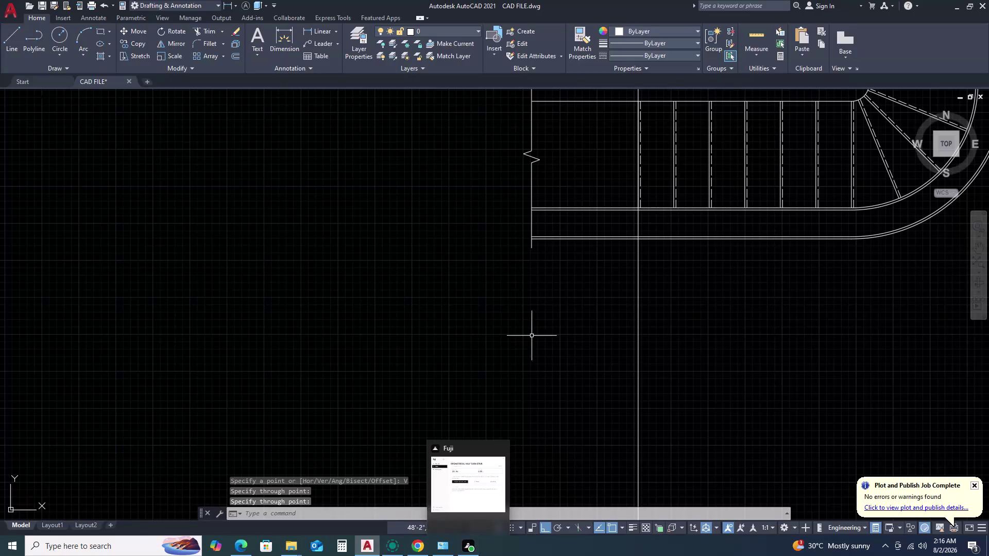
Place a vertical XLINE through the end of the middle winder tread.
scroll(down, 3)
scroll(up, 3)
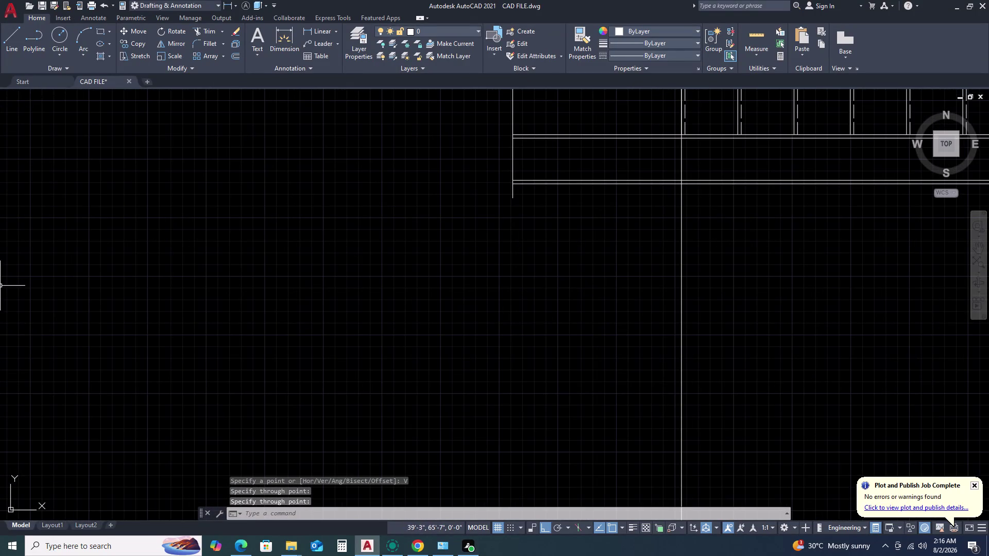
scroll(down, 3)
middle_click(722, 362)
middle_drag(708, 365, 701, 365)
middle_drag(544, 348, 519, 343)
middle_drag(637, 355, 539, 338)
scroll(up, 3)
scroll(down, 3)
text(X)
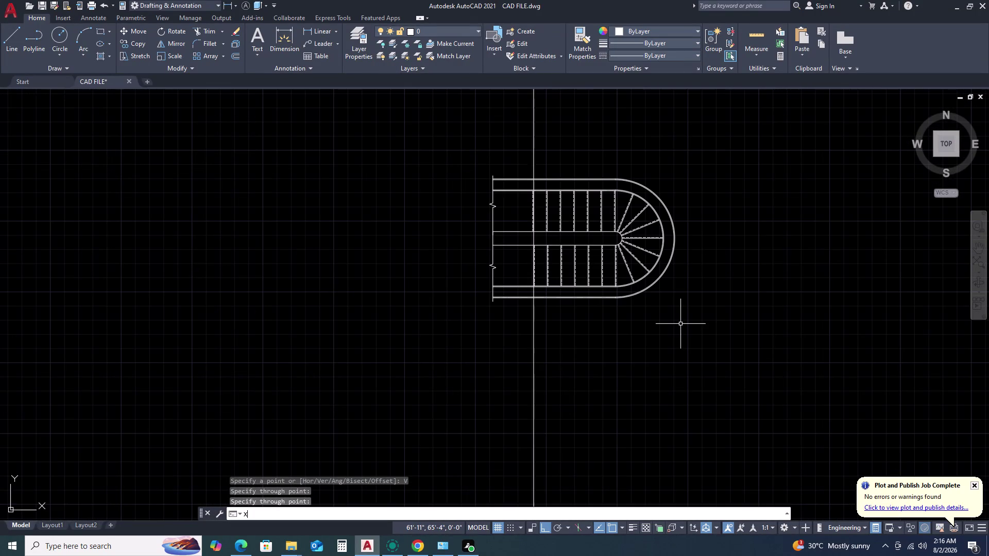
text(L)
key(space)
text(V)
key(space)
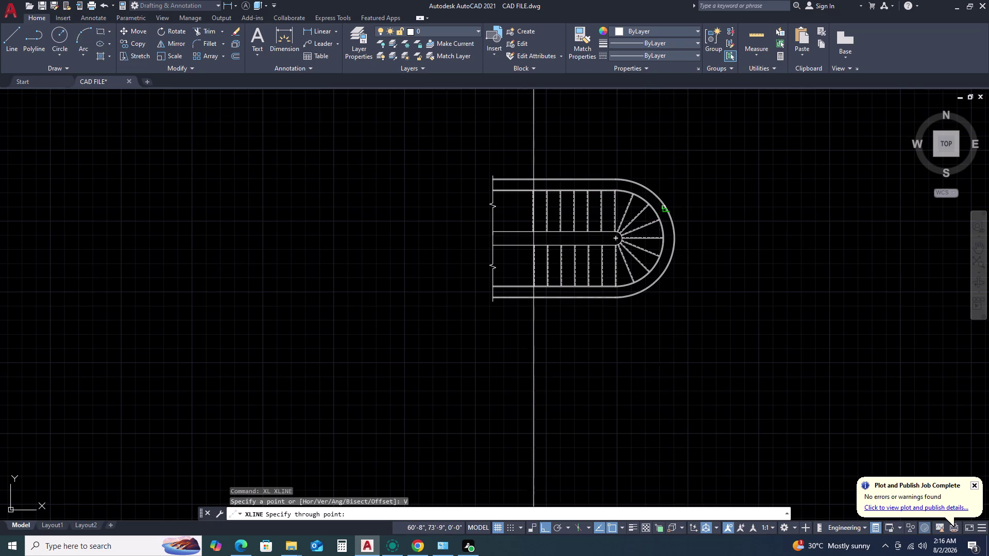
scroll(up, 3)
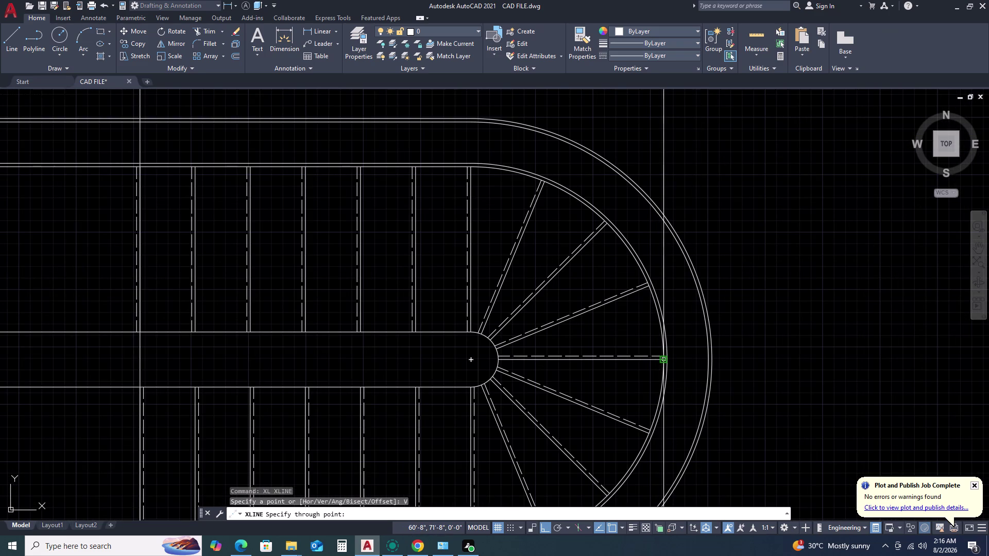
click(662, 361)
Survey the lower flight, end the construction line command, and leave space below the plan.
scroll(down, 3)
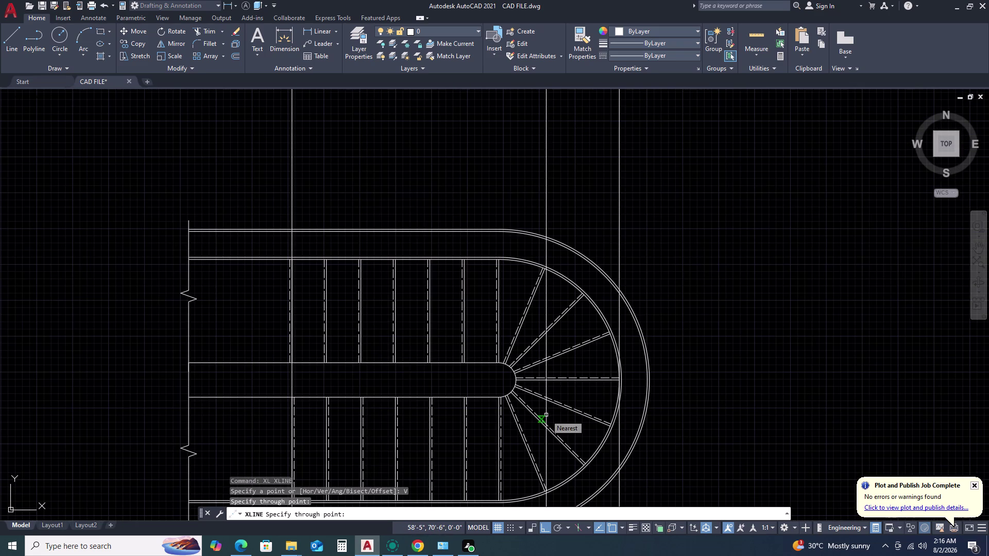
scroll(down, 3)
middle_click(398, 502)
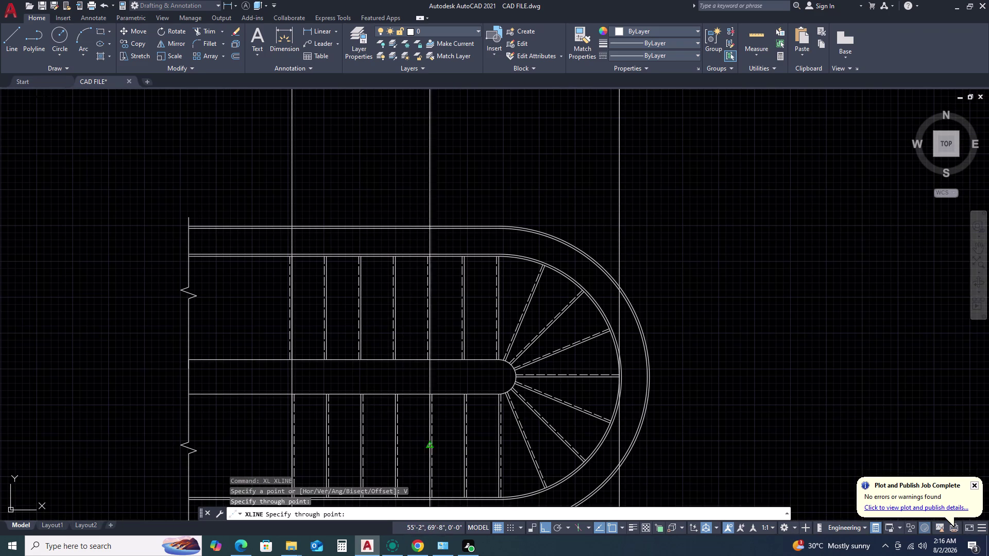
middle_click(456, 411)
scroll(down, 3)
middle_drag(362, 468, 417, 400)
scroll(up, 3)
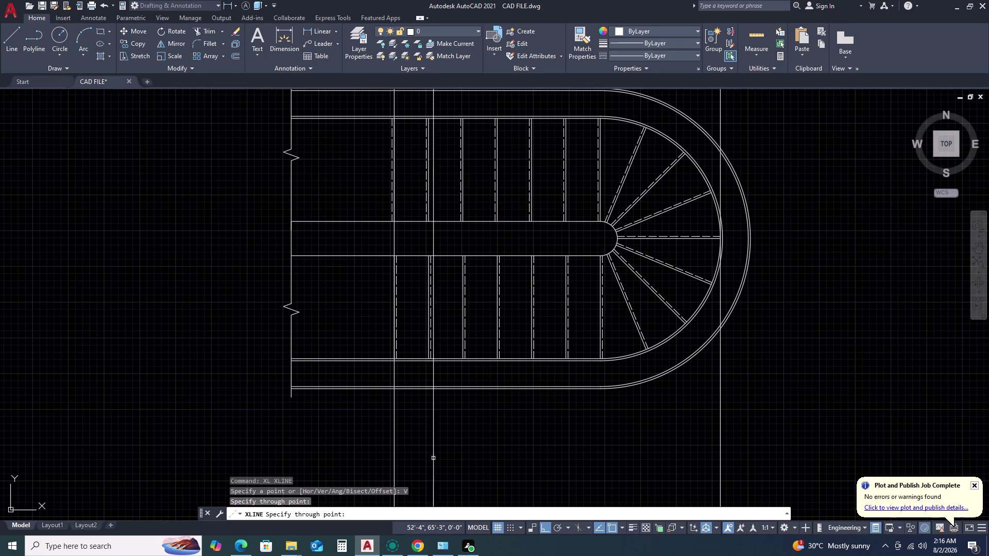
middle_drag(443, 449, 477, 408)
scroll(up, 3)
middle_click(478, 407)
key(Escape)
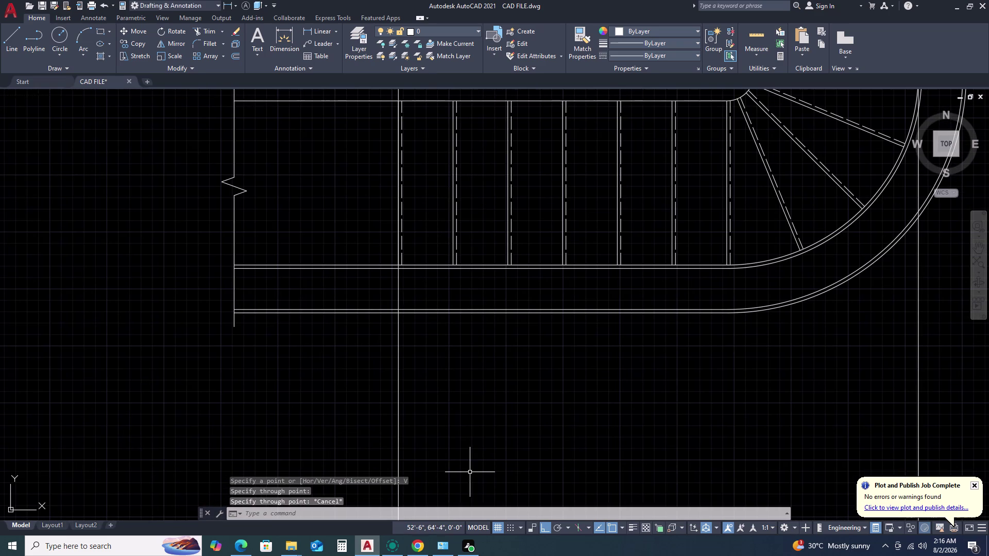
scroll(down, 3)
middle_drag(578, 373, 567, 309)
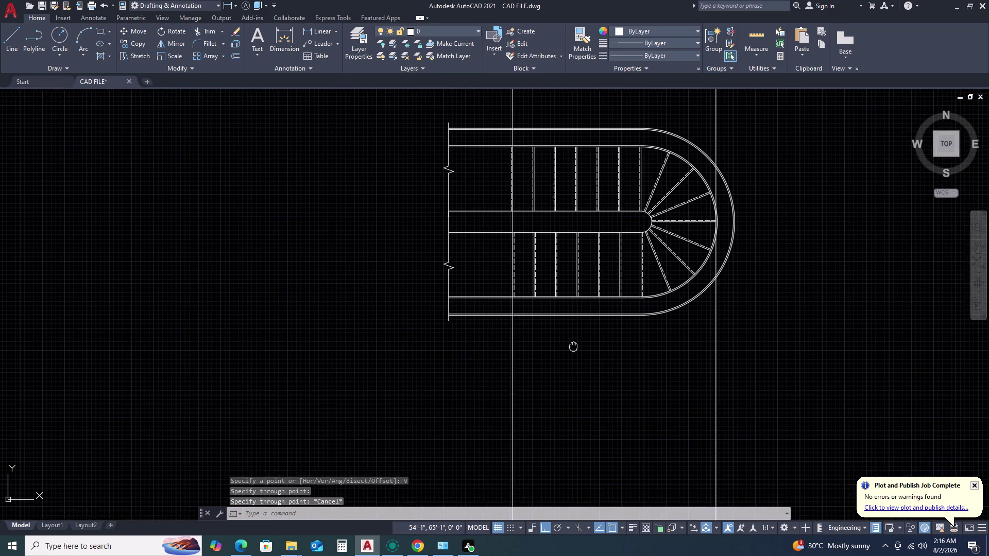
scroll(down, 3)
middle_drag(576, 389, 569, 338)
Place a horizontal XLINE below the staircase plan, crossing both vertical lines.
text(X)
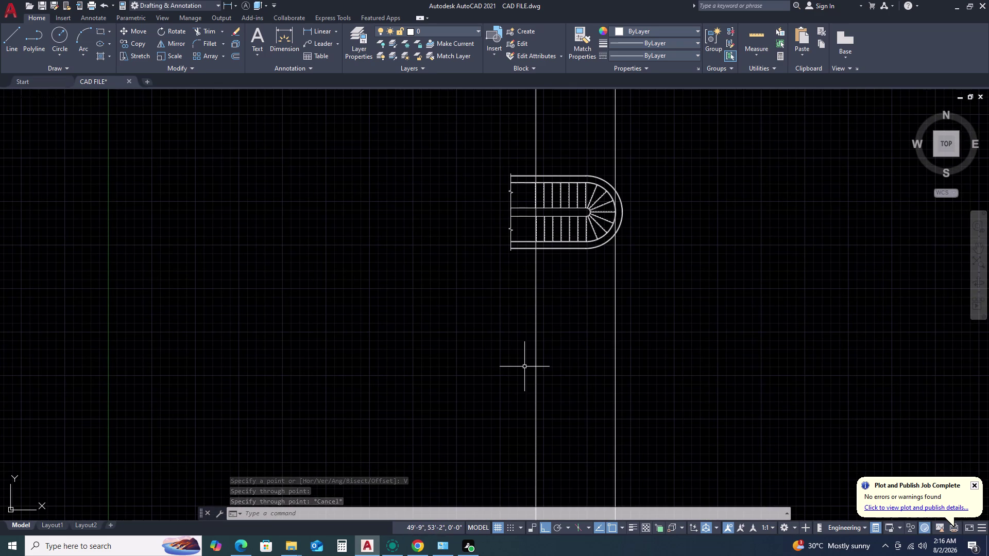
text(L H)
key(space)
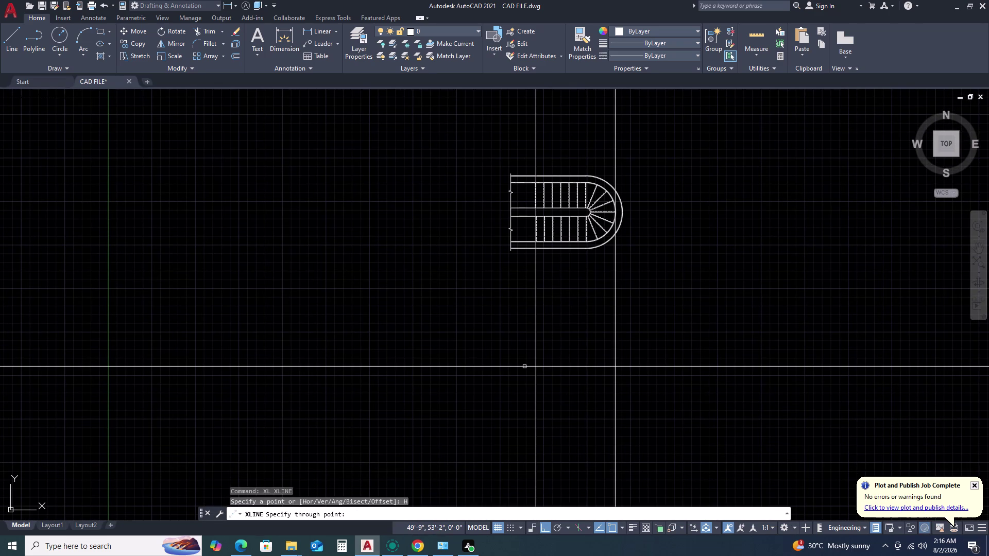
scroll(down, 3)
middle_drag(580, 434, 565, 314)
middle_click(563, 314)
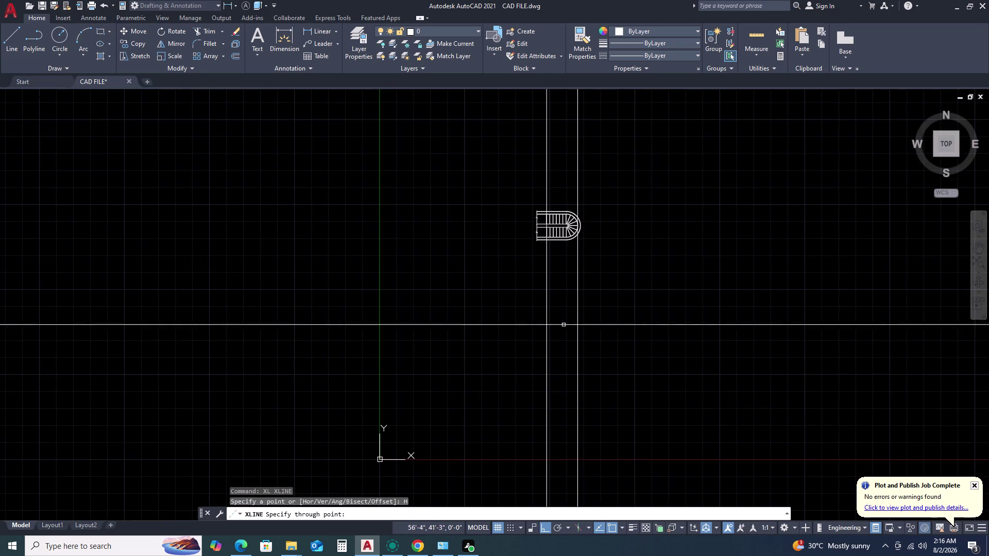
click(568, 341)
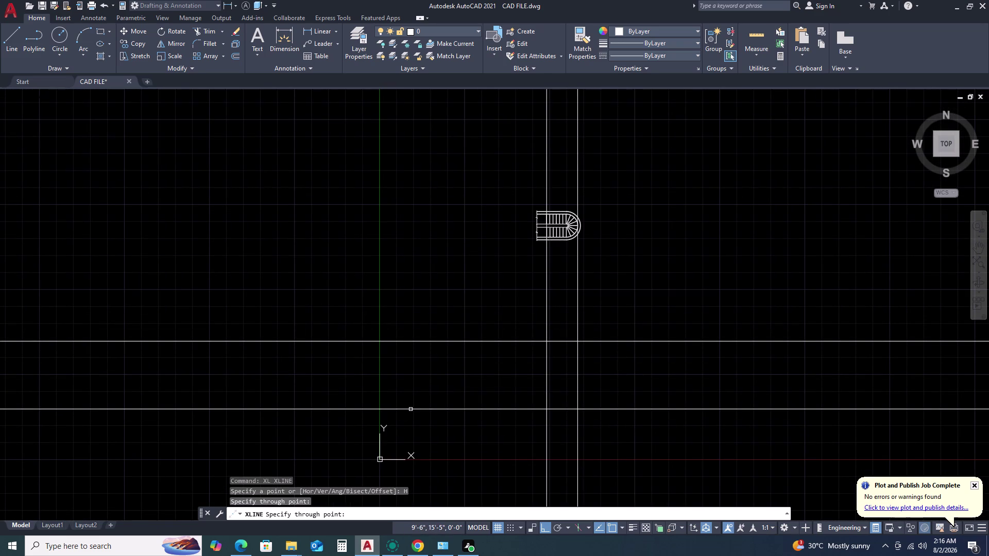
key(Escape)
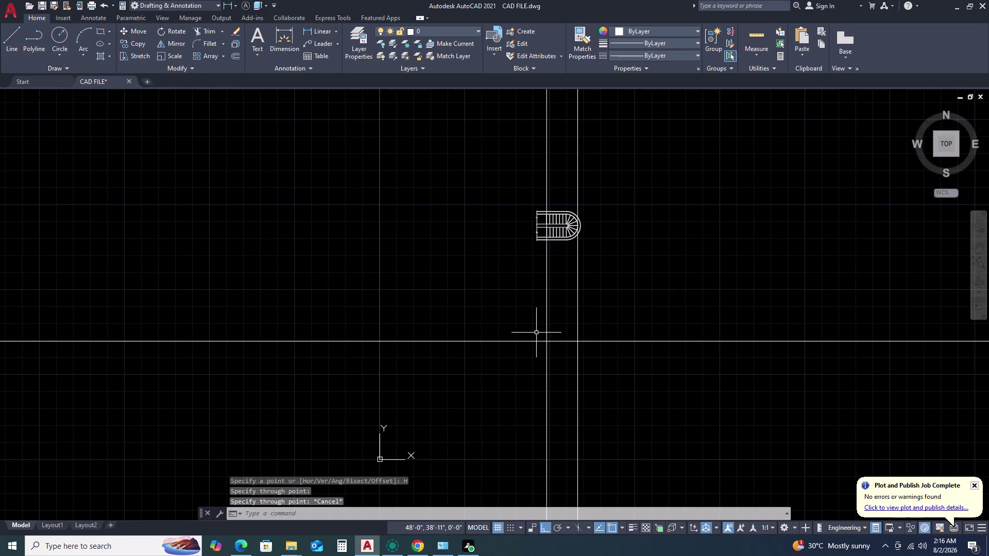
scroll(up, 3)
Start and cancel two trial lines below the staircase plan.
text(L)
key(space)
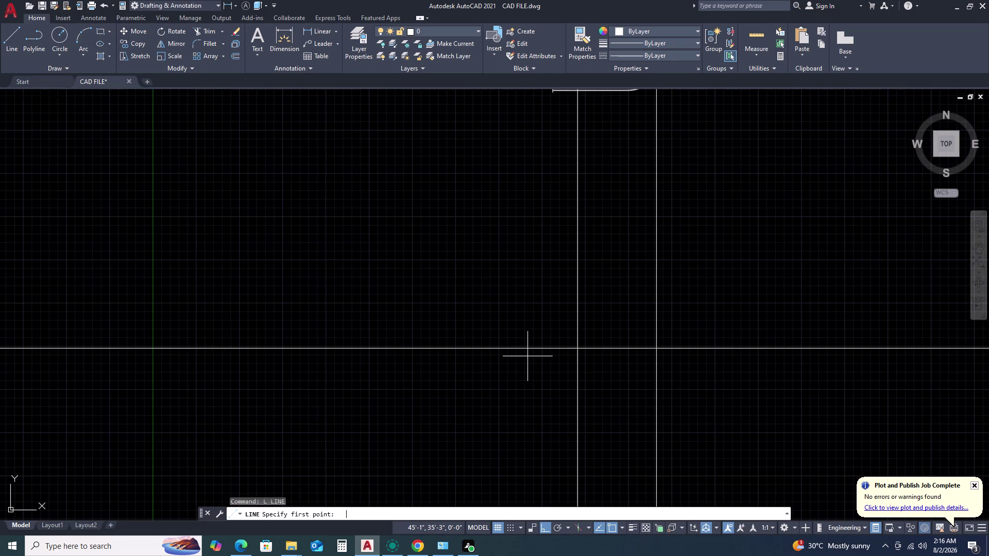
drag(416, 309, 414, 303)
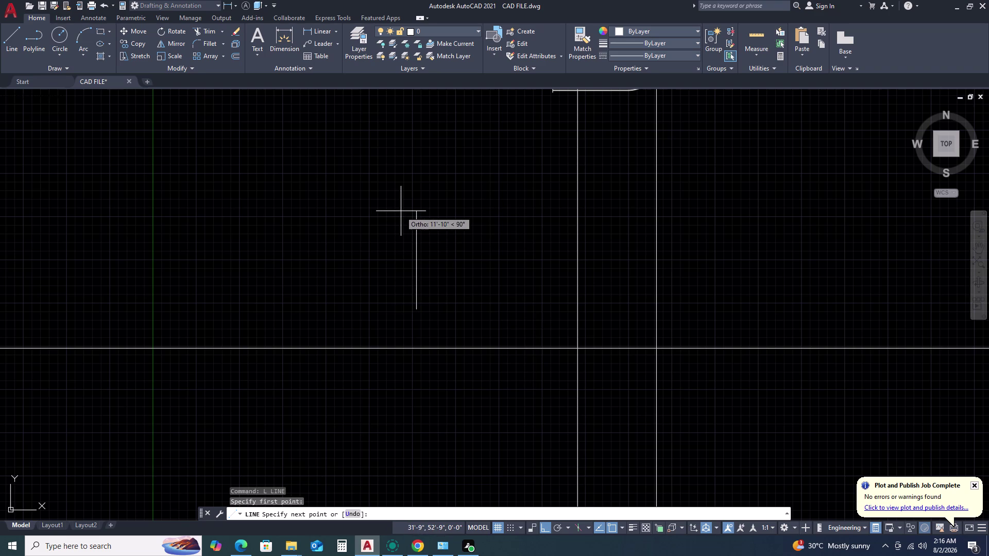
key(Home)
key(Return)
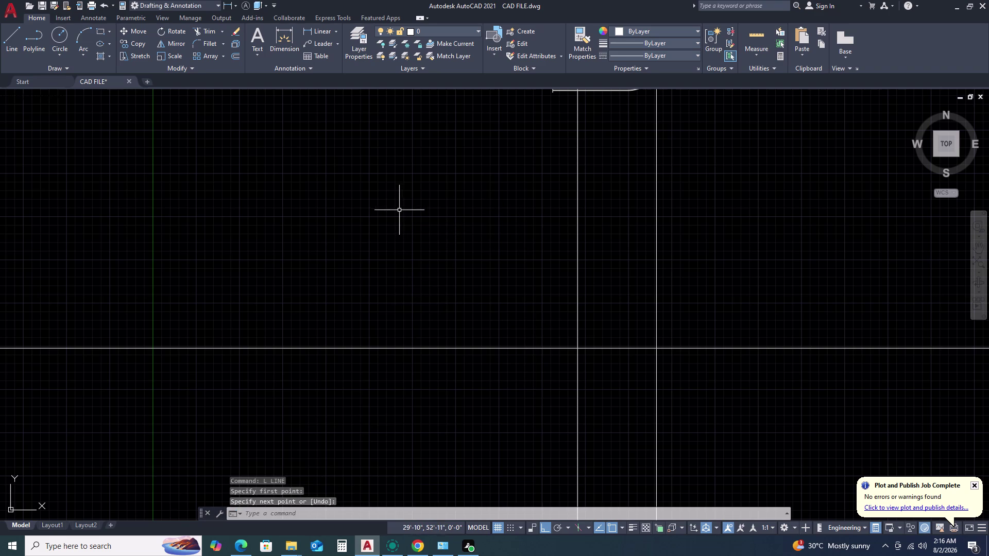
scroll(down, 3)
scroll(up, 3)
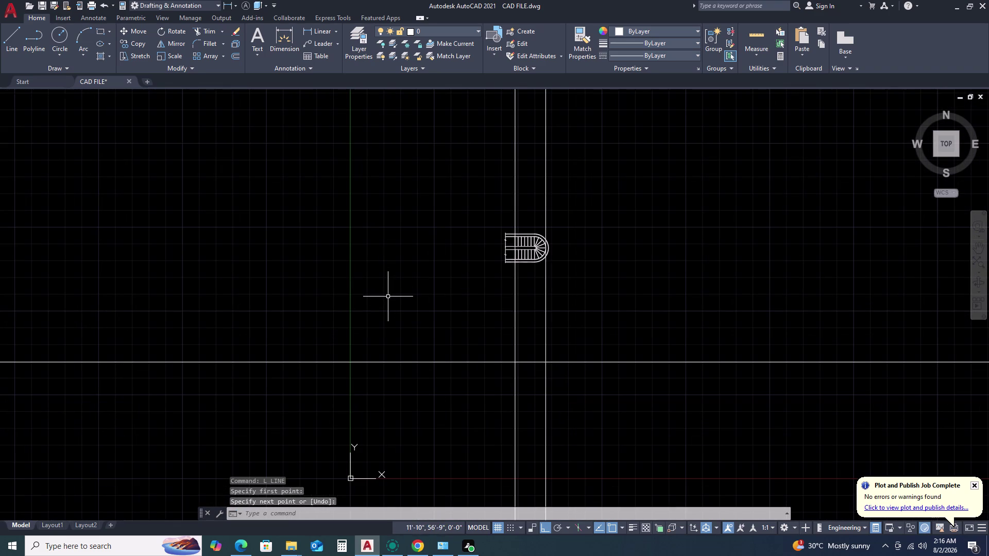
text(L)
key(space)
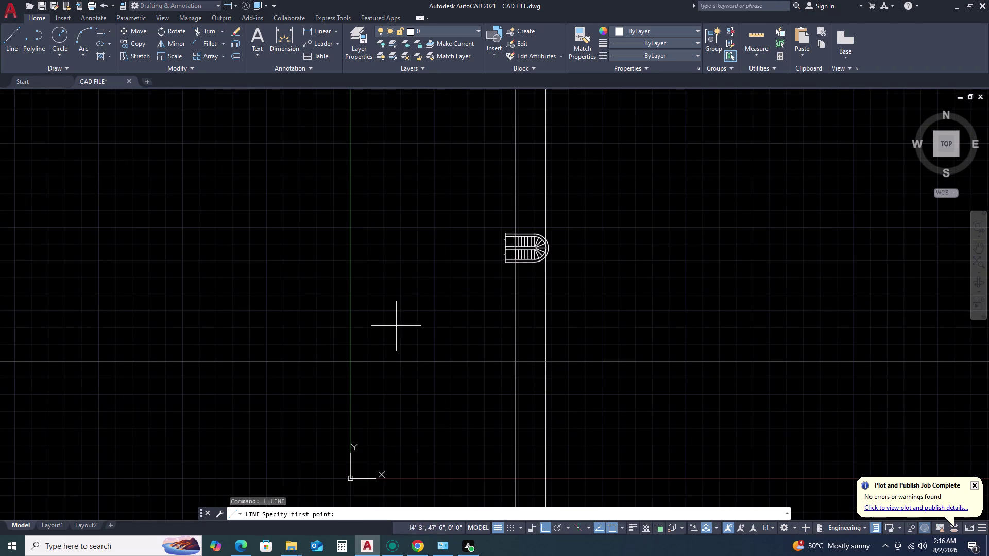
click(409, 341)
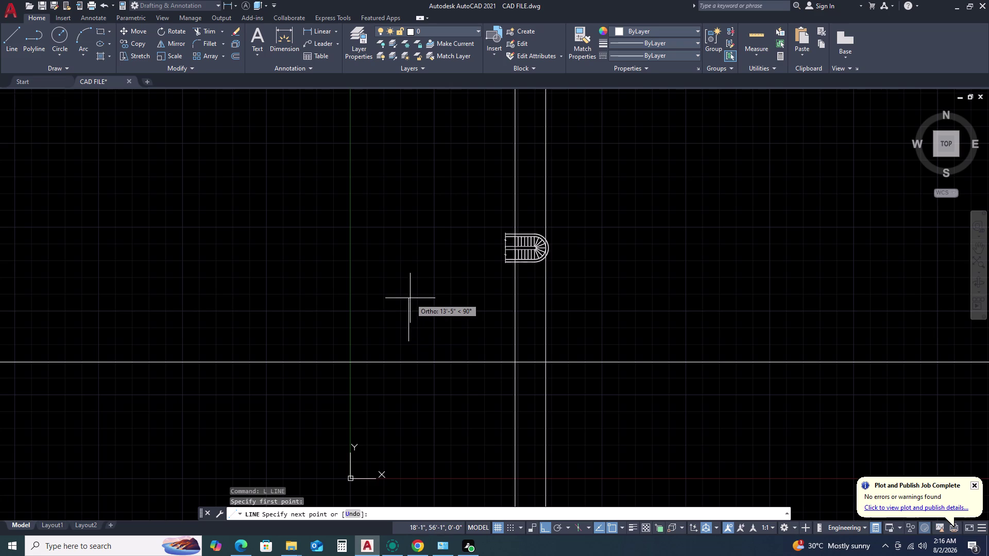
key(Home)
key(Return)
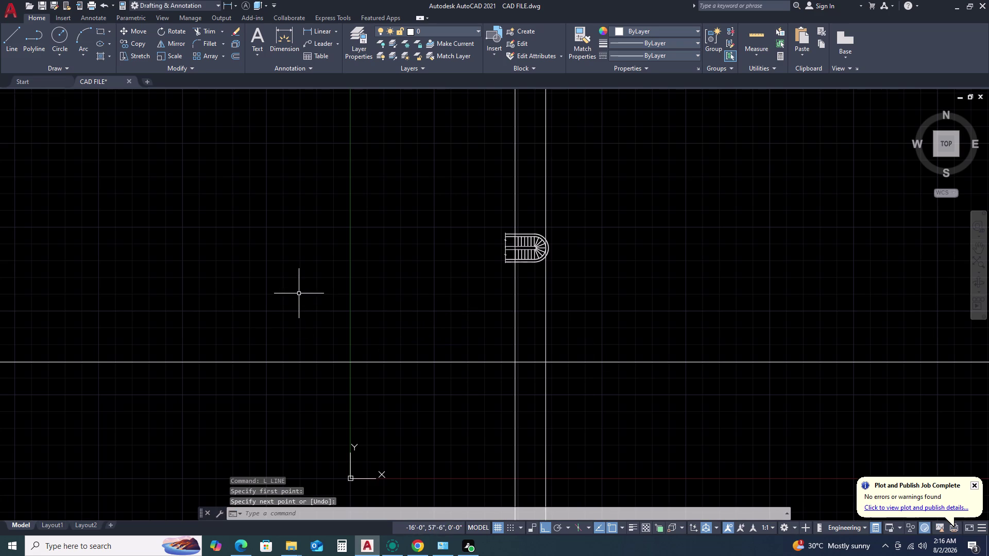
key(Escape)
key(Escape)
Start and cancel a third trial line, clearing any leftover command.
scroll(down, 3)
scroll(up, 3)
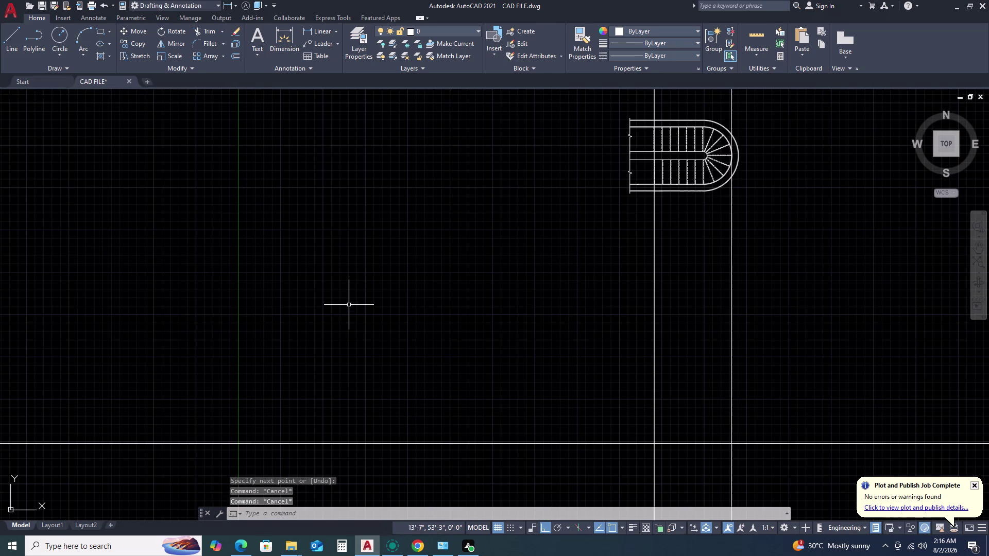
text(L)
key(space)
click(388, 389)
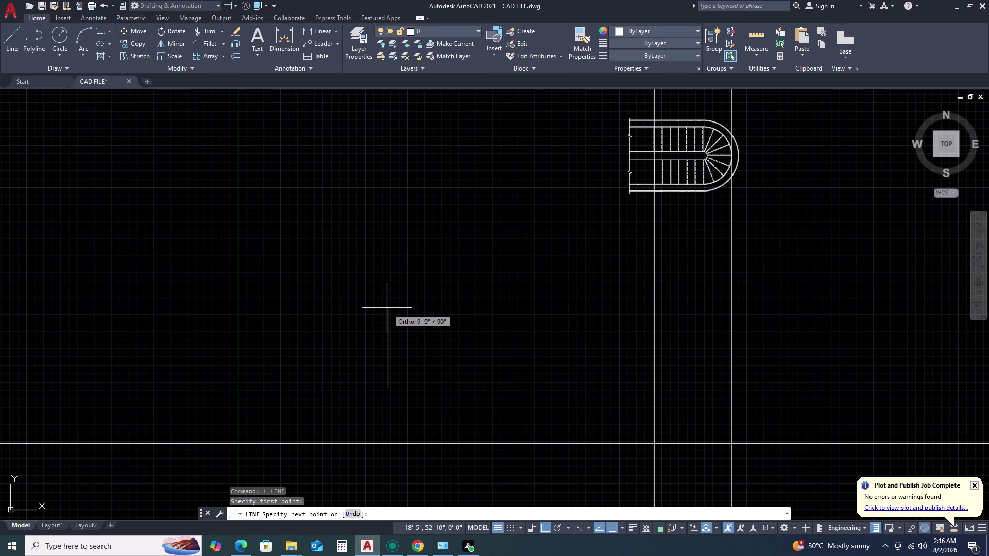
key(Home)
key(Return)
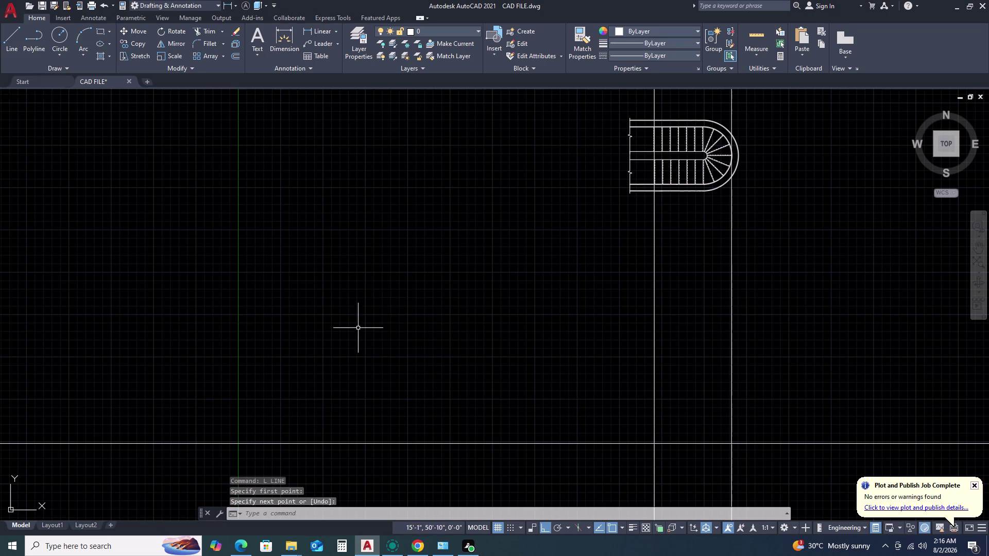
scroll(down, 3)
scroll(down, 3)
key(Escape)
key(Escape)
key(Escape)
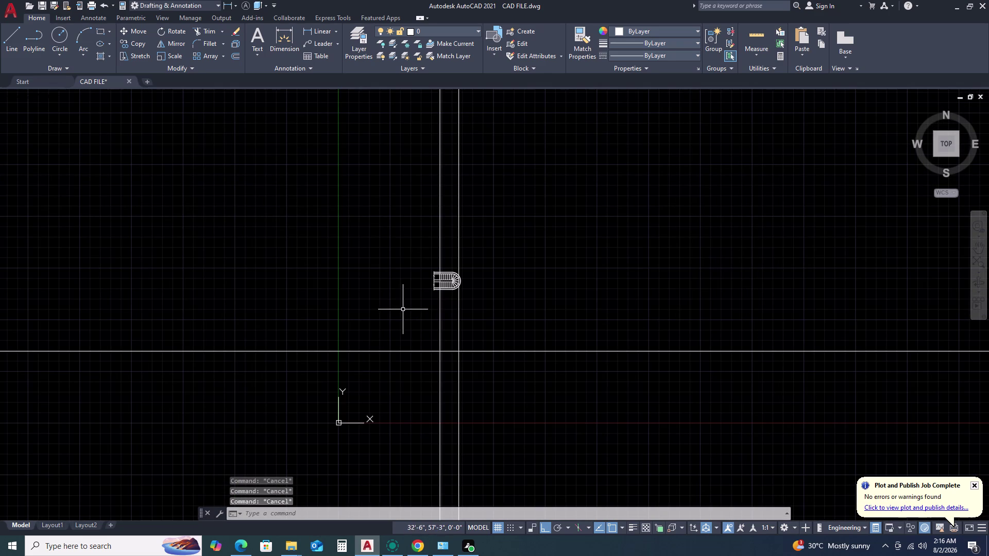
Sketch a trial stepped line (7, 1', 1') and window-select the trial lines.
key(l)
key(space)
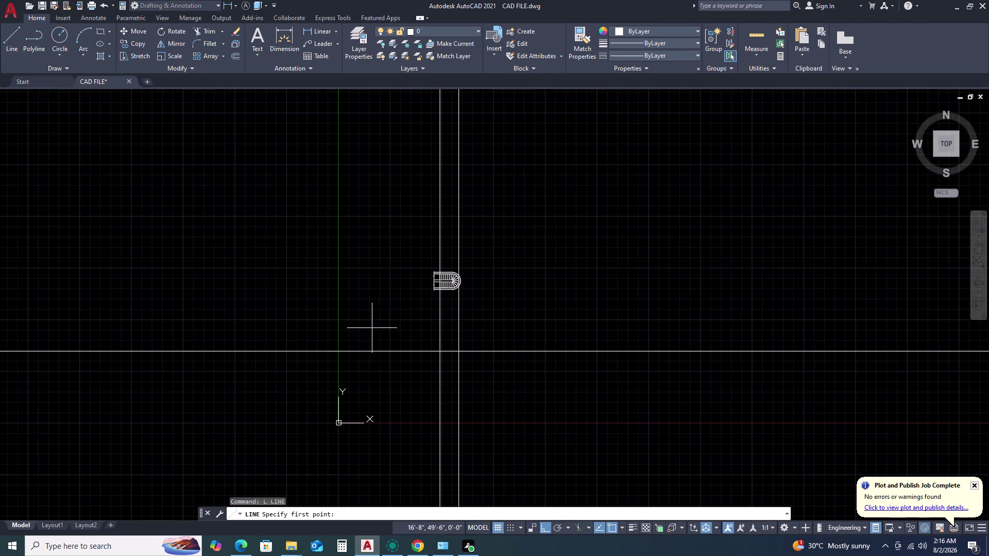
click(374, 332)
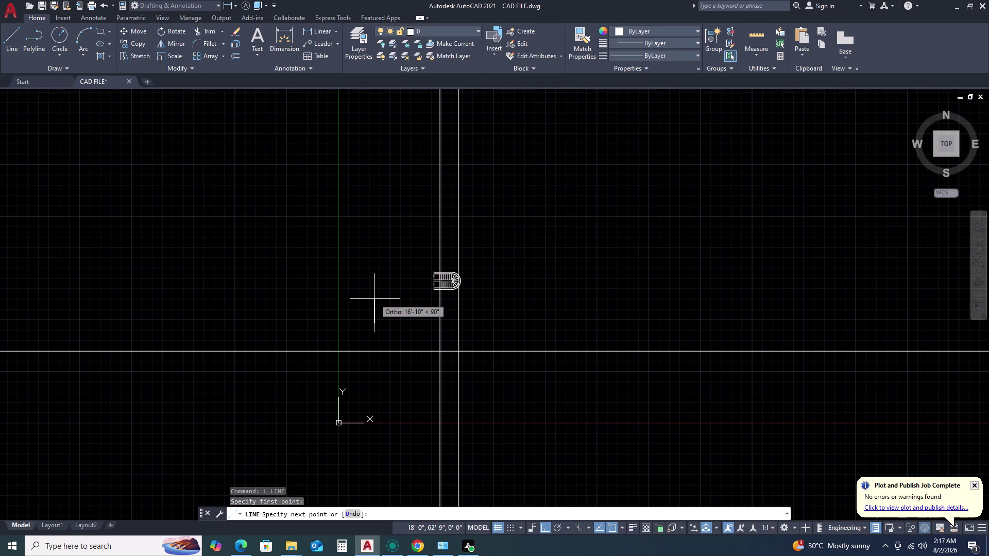
text(7)
key(space)
scroll(up, 3)
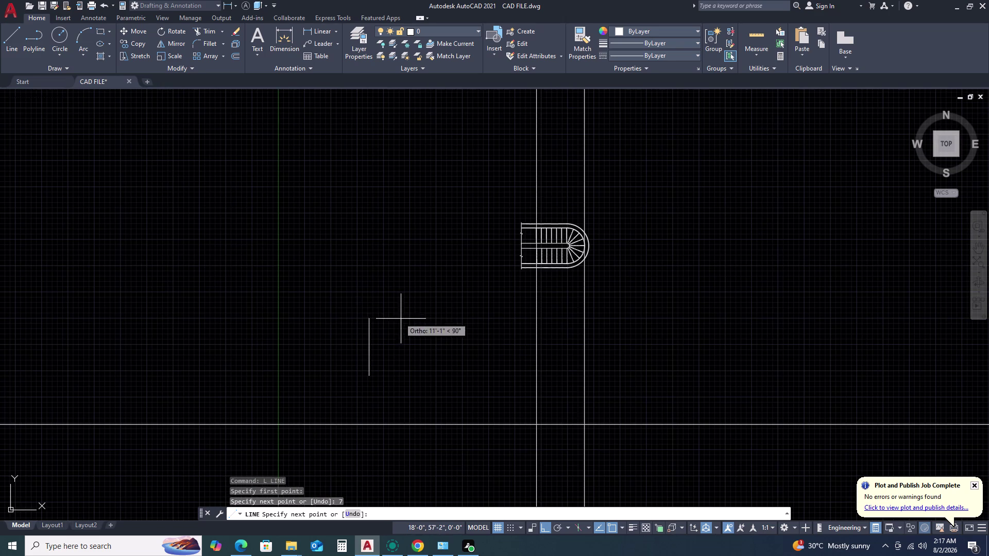
scroll(up, 3)
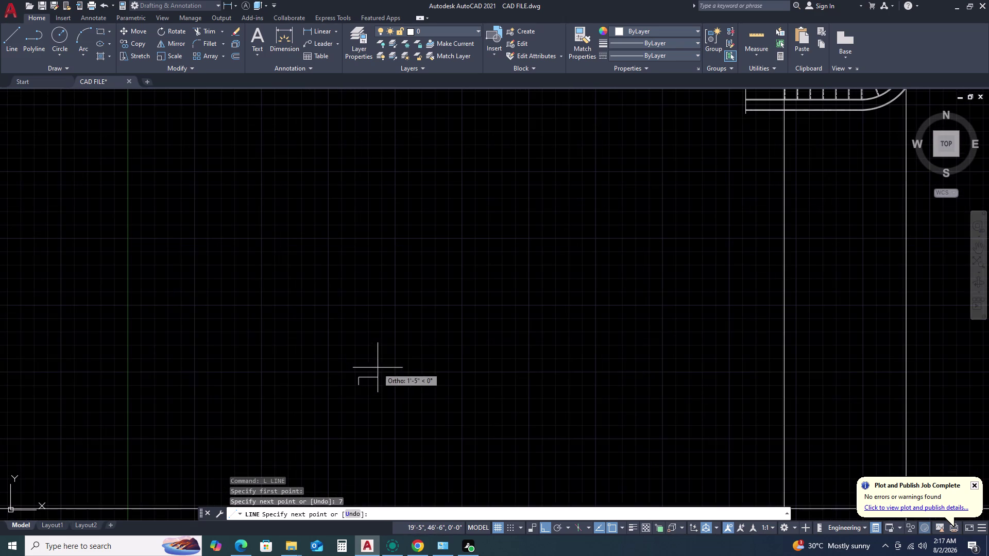
key(1)
key(apostrophe)
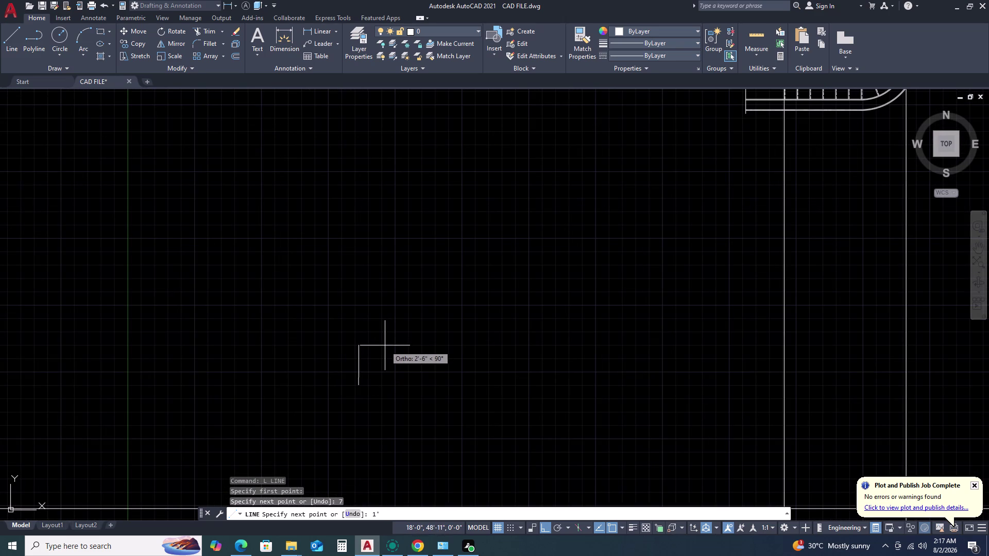
key(space)
scroll(up, 3)
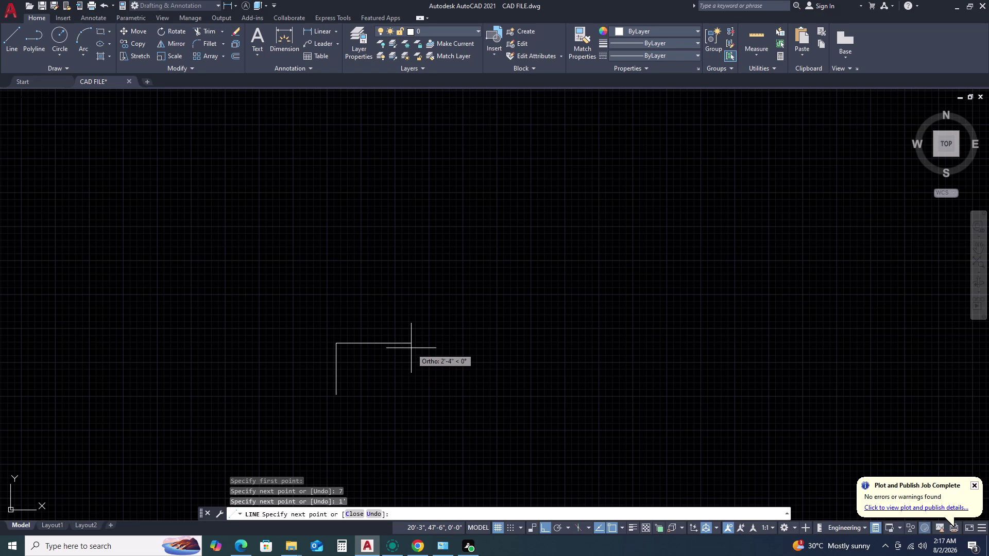
key(1)
key(apostrophe)
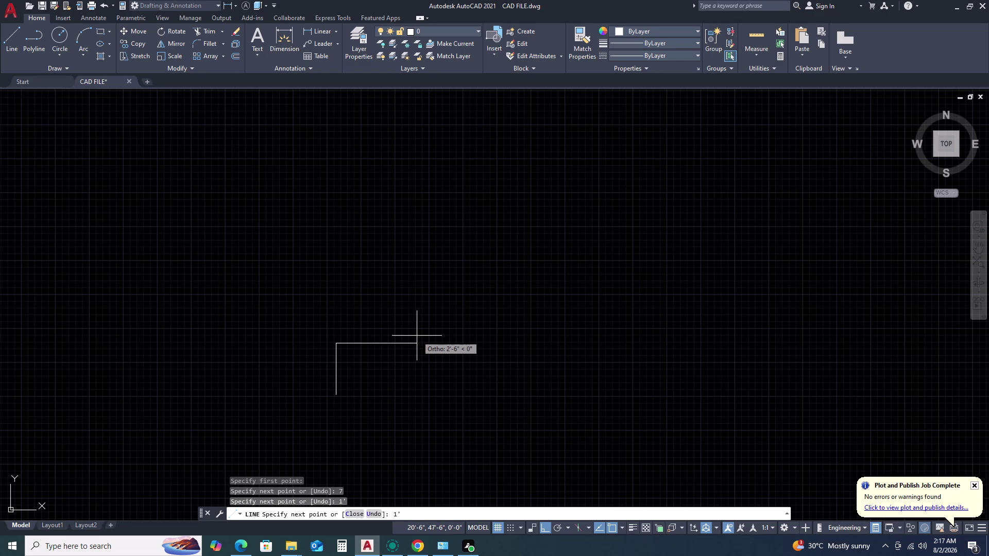
key(space)
key(Escape)
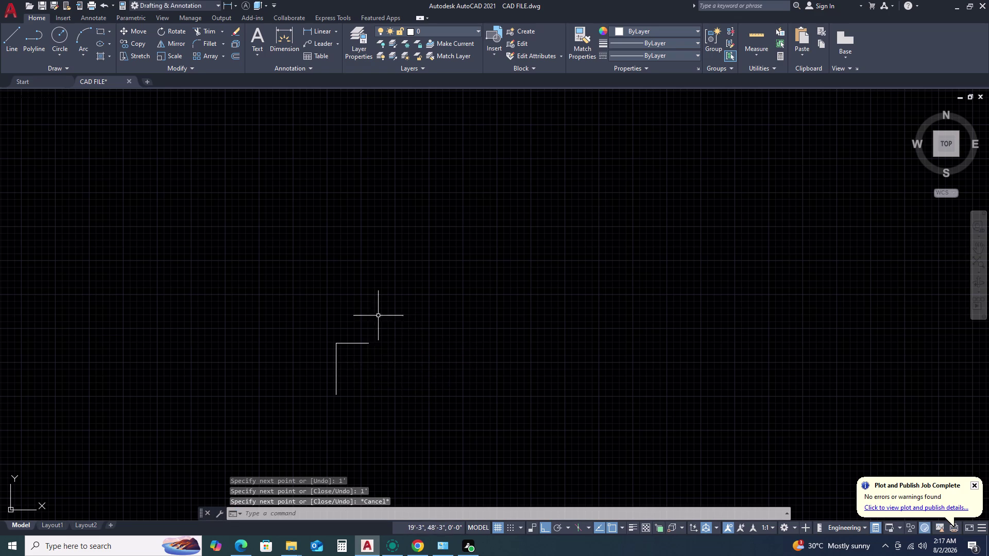
click(374, 322)
click(311, 399)
Erase the selected trial lines.
key(Delete)
scroll(down, 3)
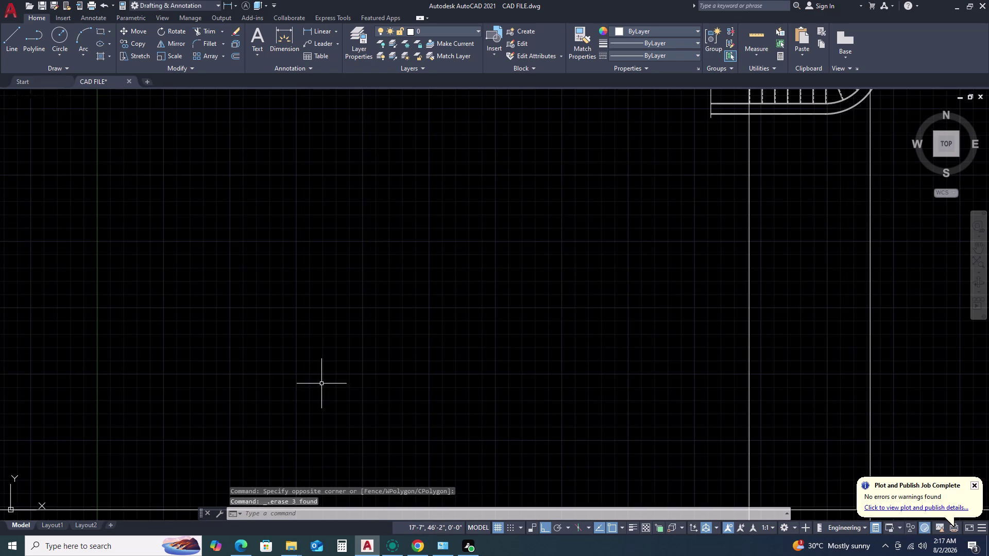
scroll(up, 3)
Draw the profile with a 7-unit vertical riser and 1' tread outline segments.
text(L)
key(space)
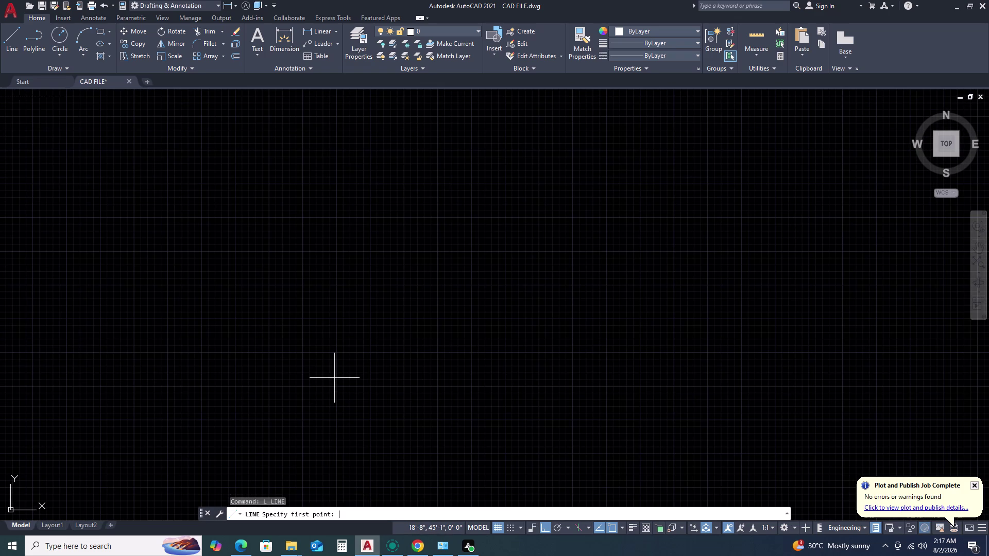
click(323, 385)
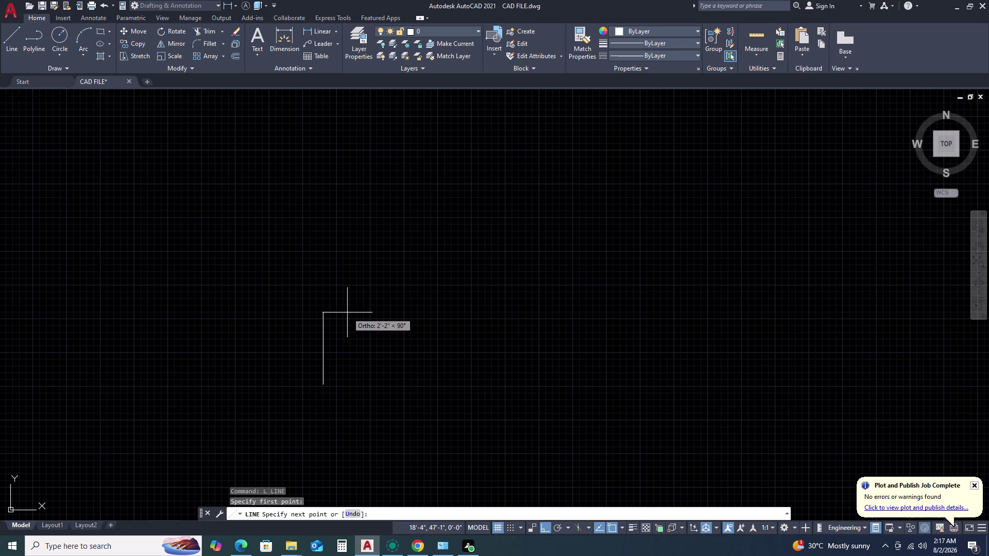
key(7)
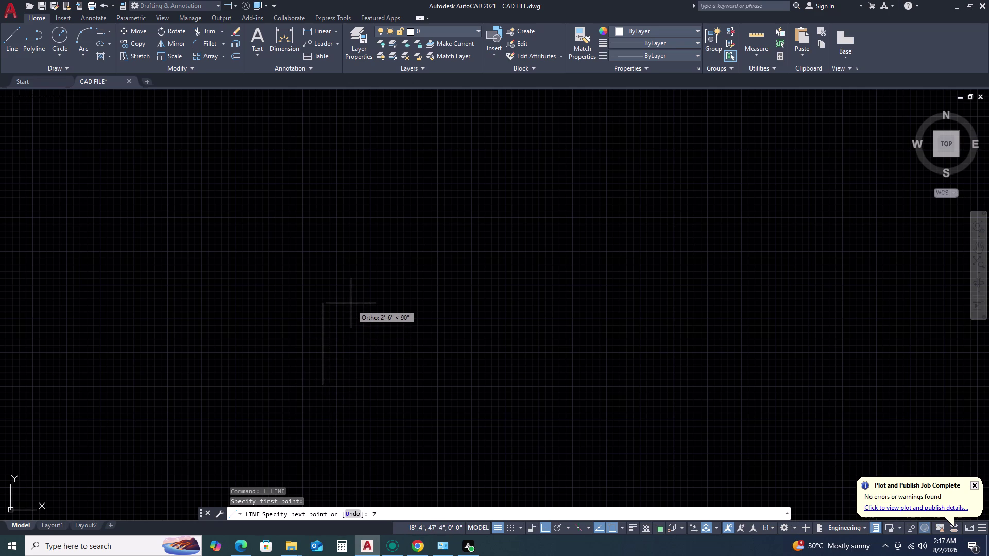
key(Return)
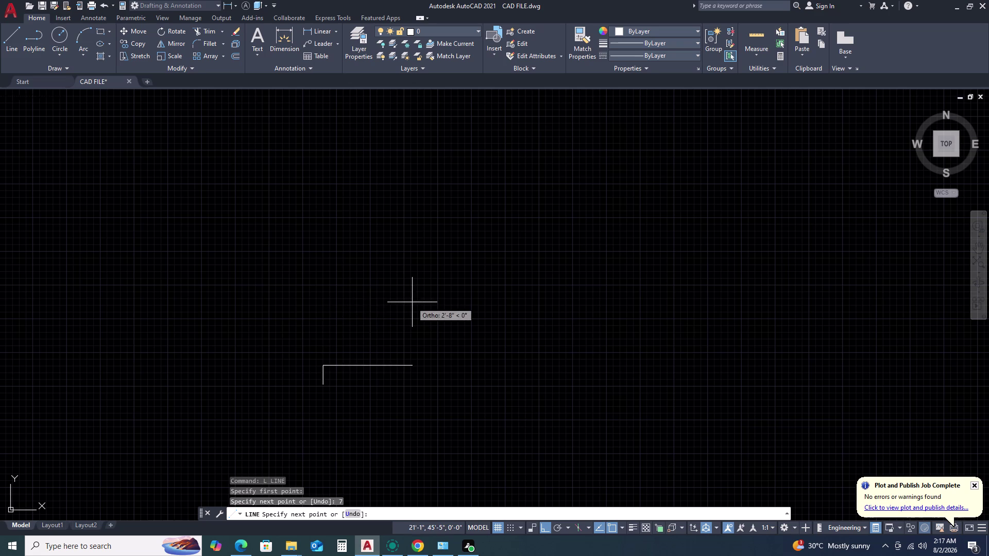
key(1)
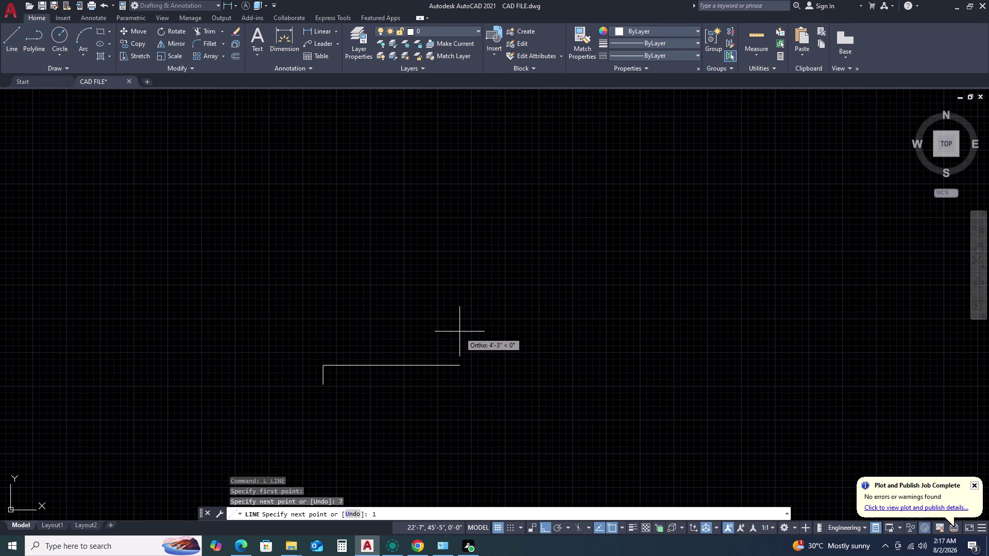
key(apostrophe)
key(Return)
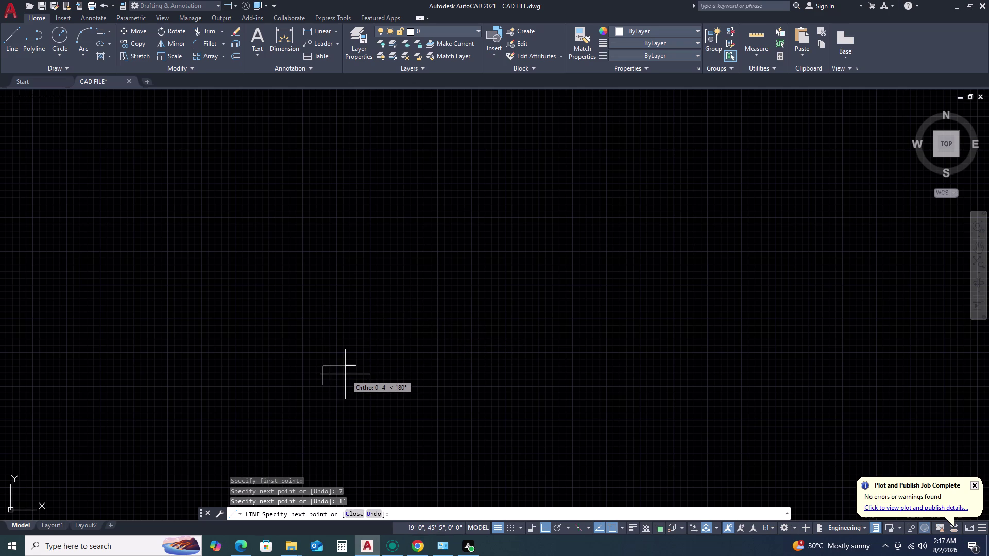
text(1')
key(BackSpace)
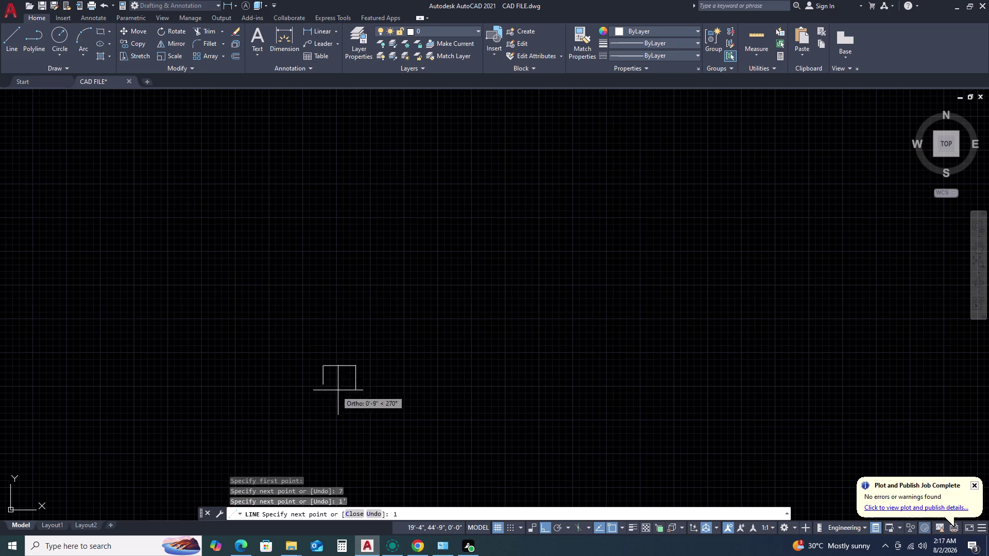
key(space)
scroll(up, 3)
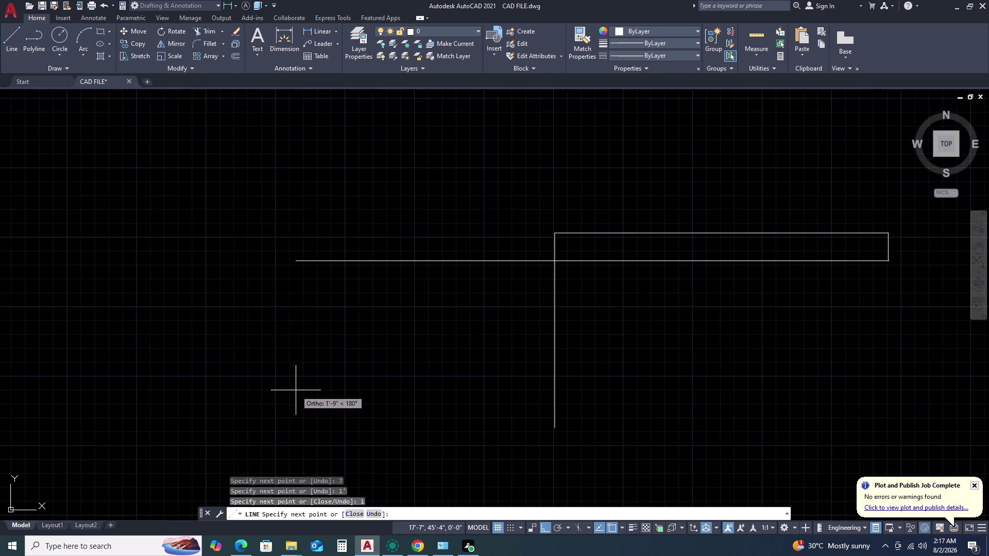
click(557, 259)
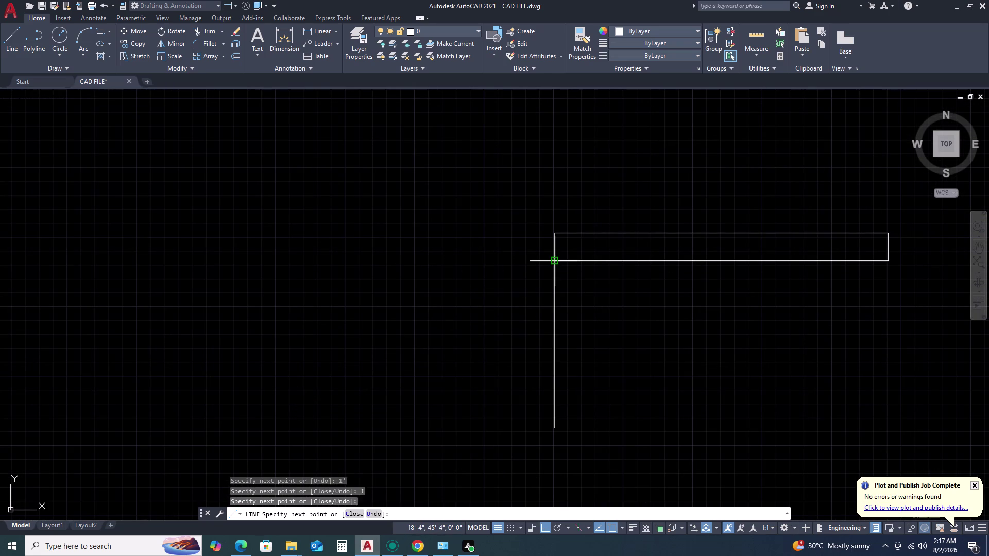
key(Escape)
Trim away the tread's left end edge.
key(f)
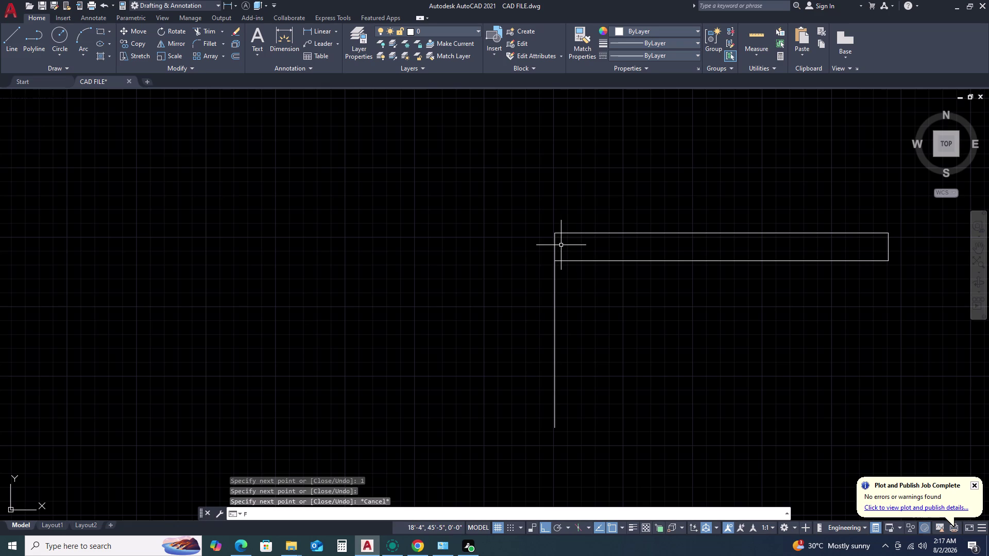
key(Escape)
text(TR)
key(space)
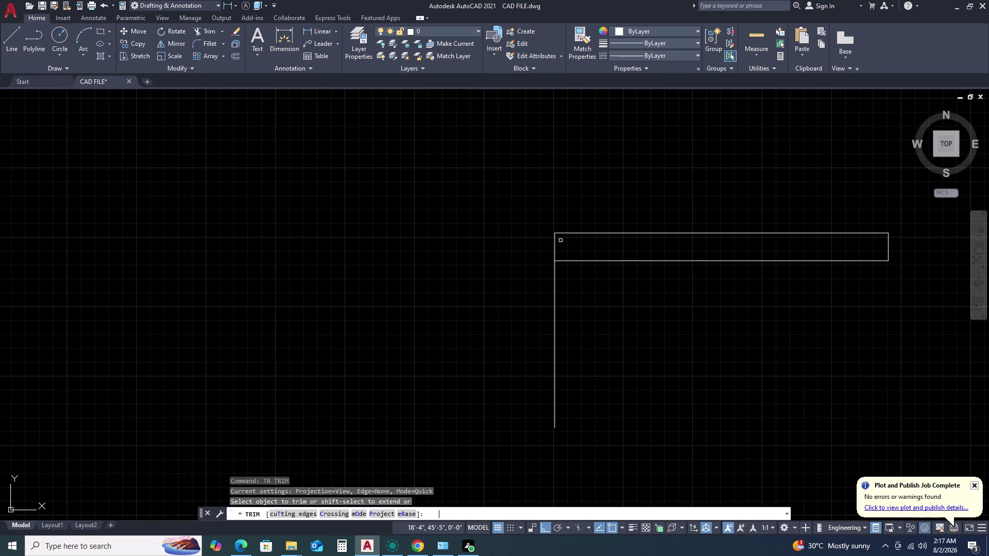
click(554, 244)
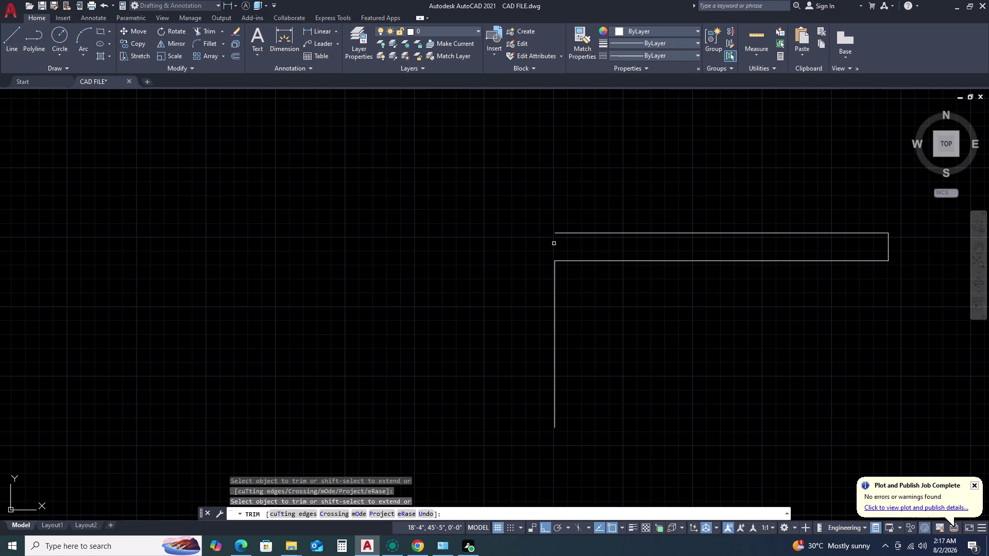
key(Escape)
Fillet the tread's top and bottom edges into a rounded left nosing.
text(F)
key(space)
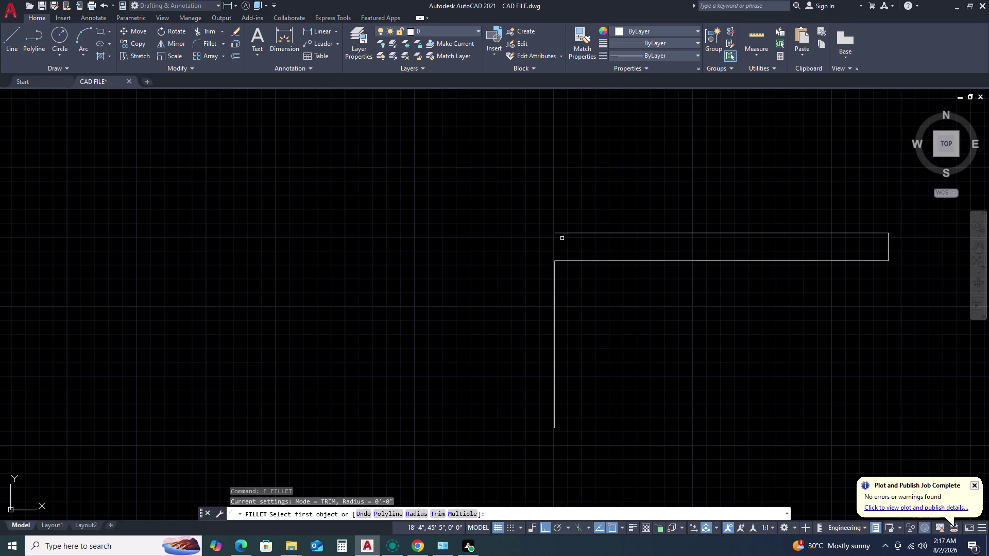
click(566, 233)
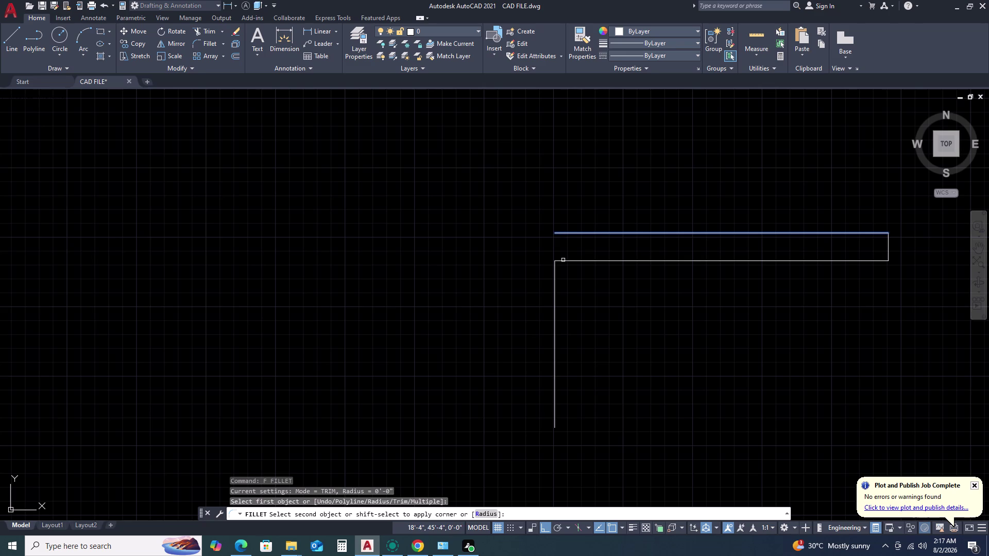
click(563, 260)
scroll(down, 3)
key(Escape)
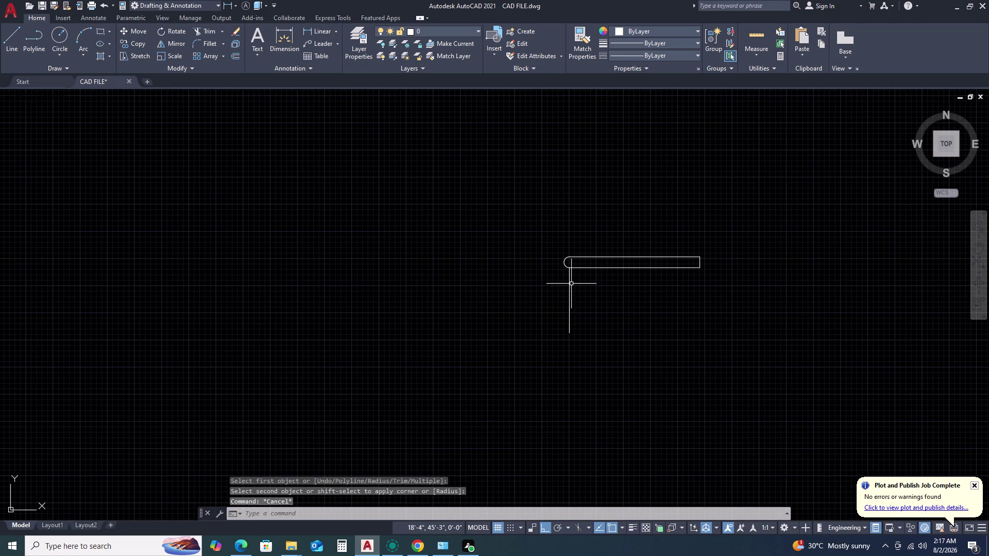
click(571, 284)
click(559, 290)
text(O)
key(space)
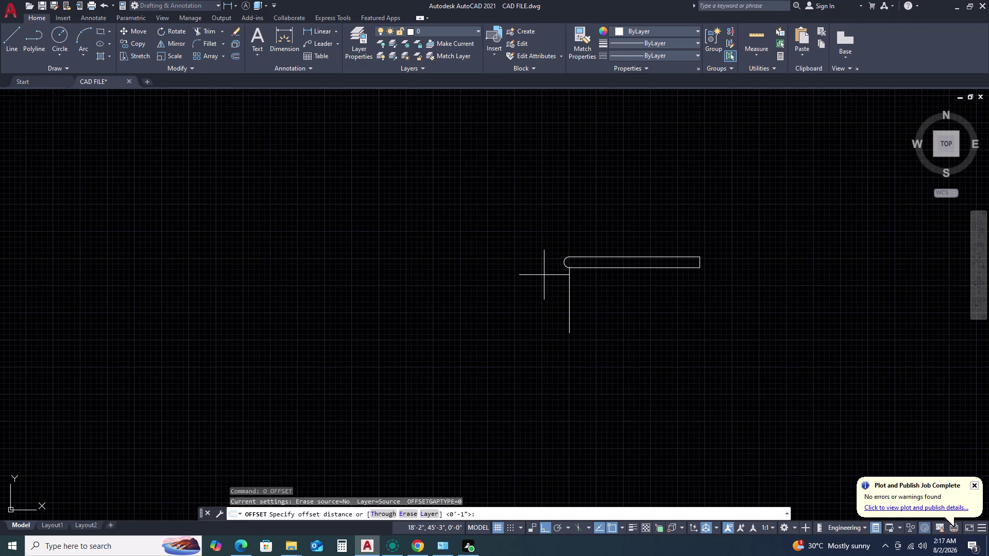
Offset the riser line by 1 inch.
key(1)
key(Return)
click(630, 331)
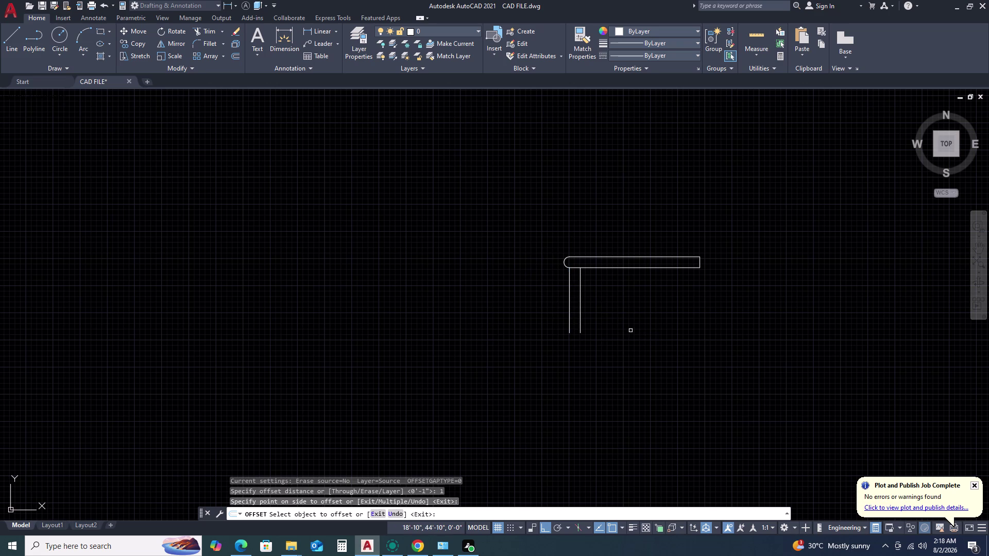
key(Escape)
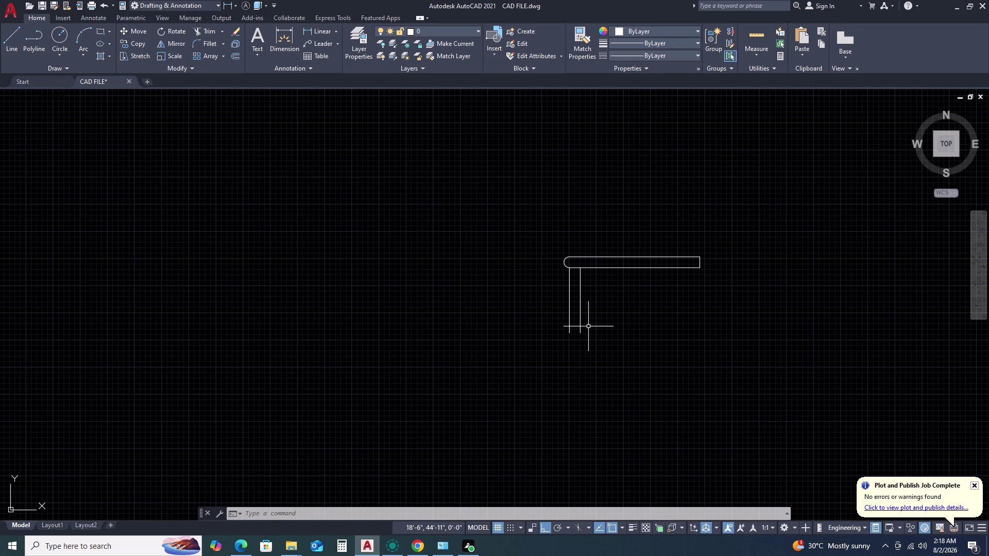
Cap the riser strip's bottom with a line, then select the tread profile.
text(L)
key(space)
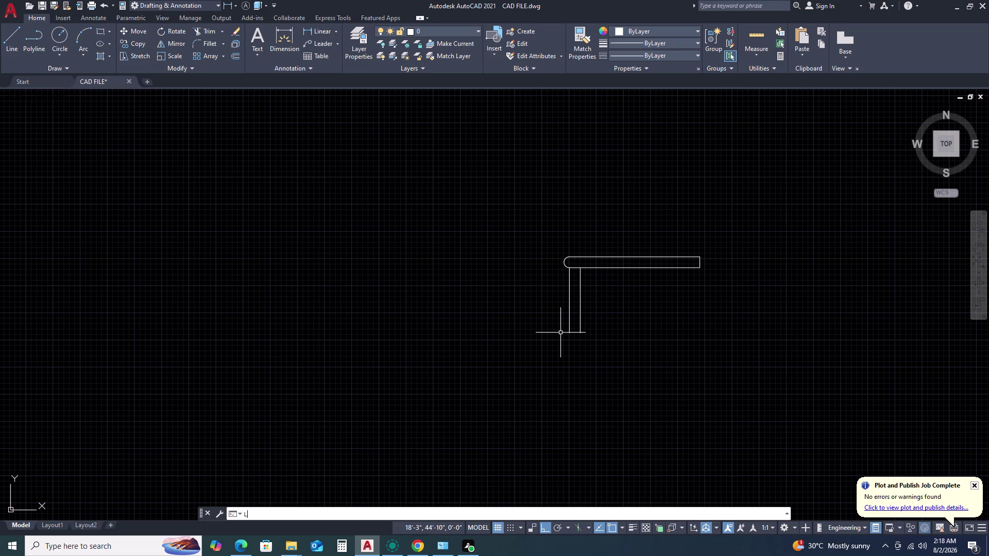
click(572, 333)
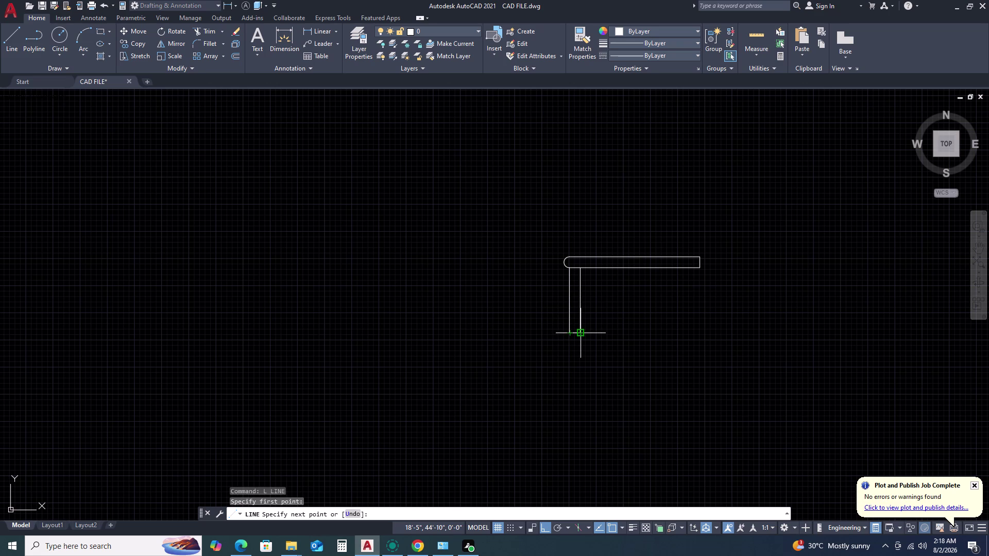
click(580, 330)
key(Escape)
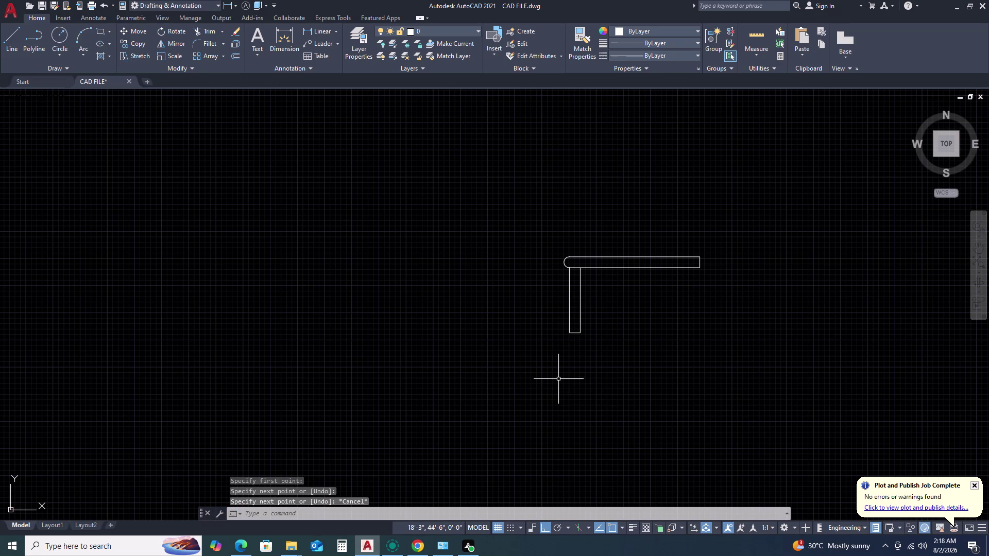
scroll(up, 3)
middle_drag(665, 273, 510, 277)
middle_click(503, 277)
scroll(down, 3)
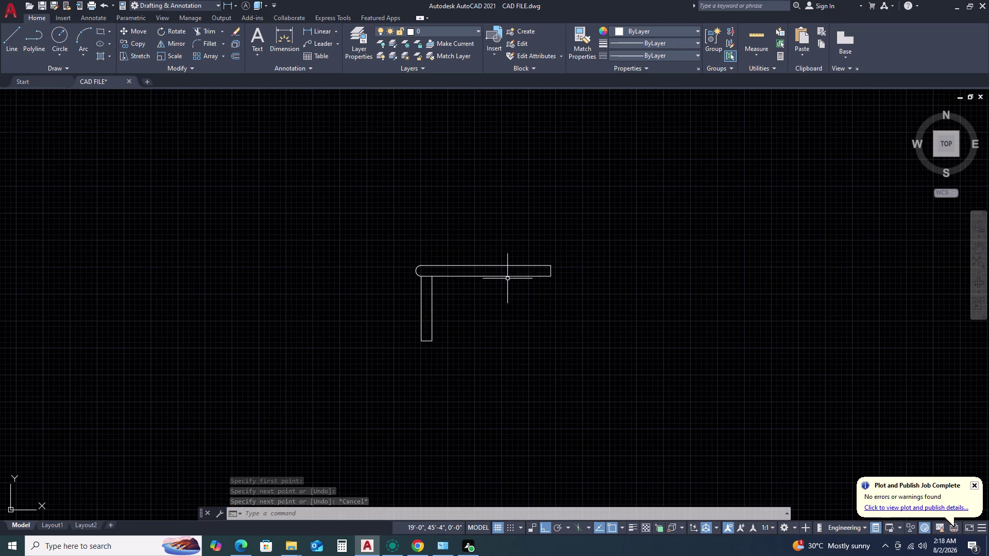
drag(576, 231, 565, 239)
Cancel a stray line command and clear the current selection.
click(339, 372)
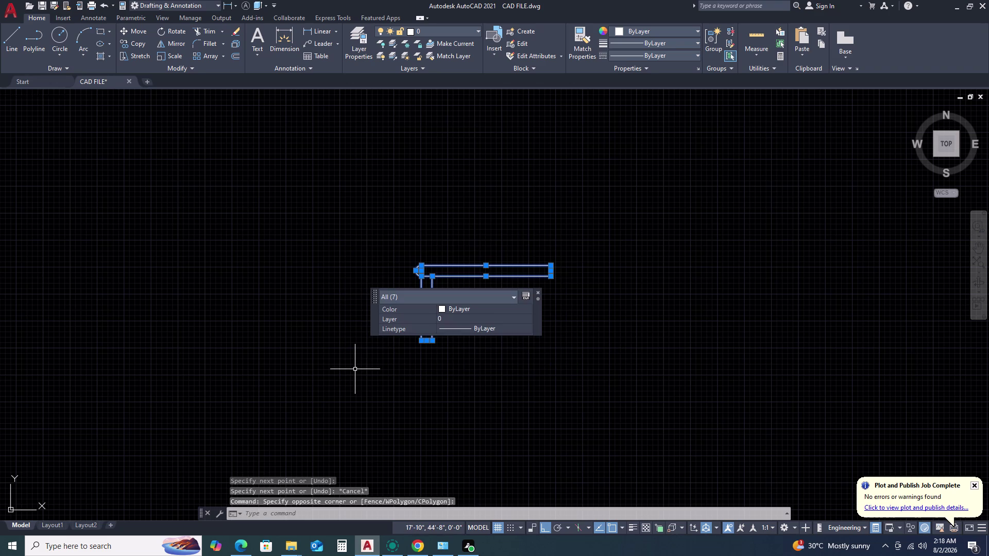
key(l)
key(Return)
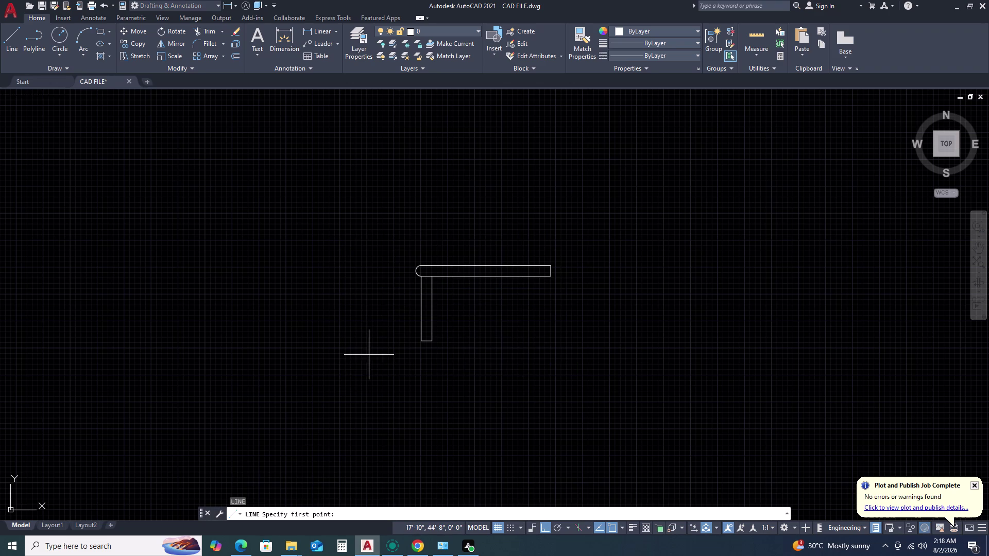
scroll(down, 3)
scroll(down, 3)
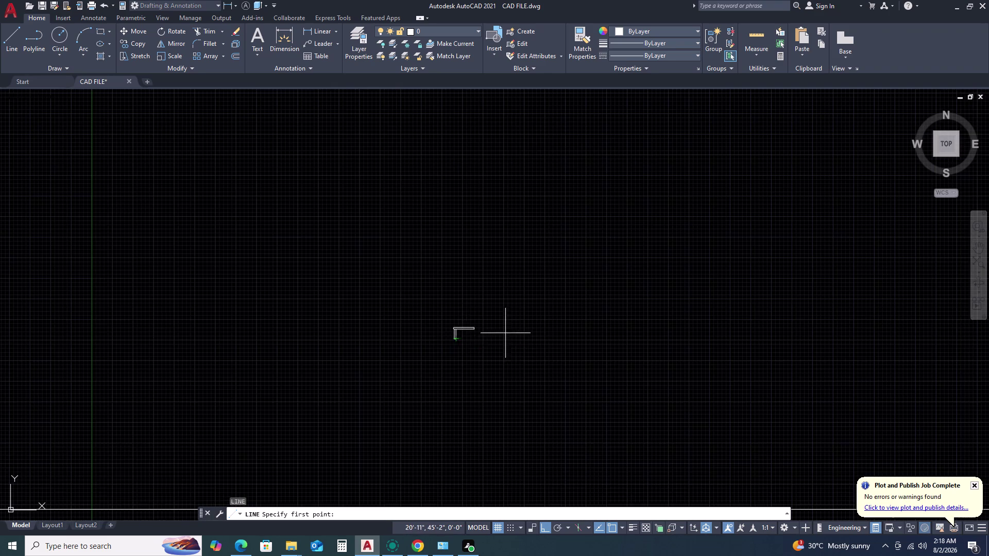
scroll(down, 3)
scroll(up, 3)
scroll(up, 3)
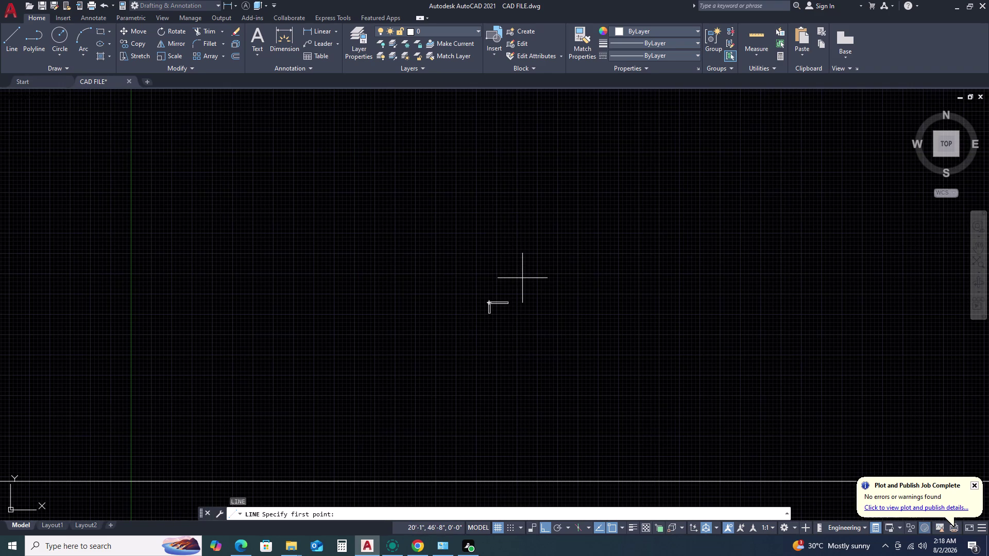
key(Escape)
key(Escape)
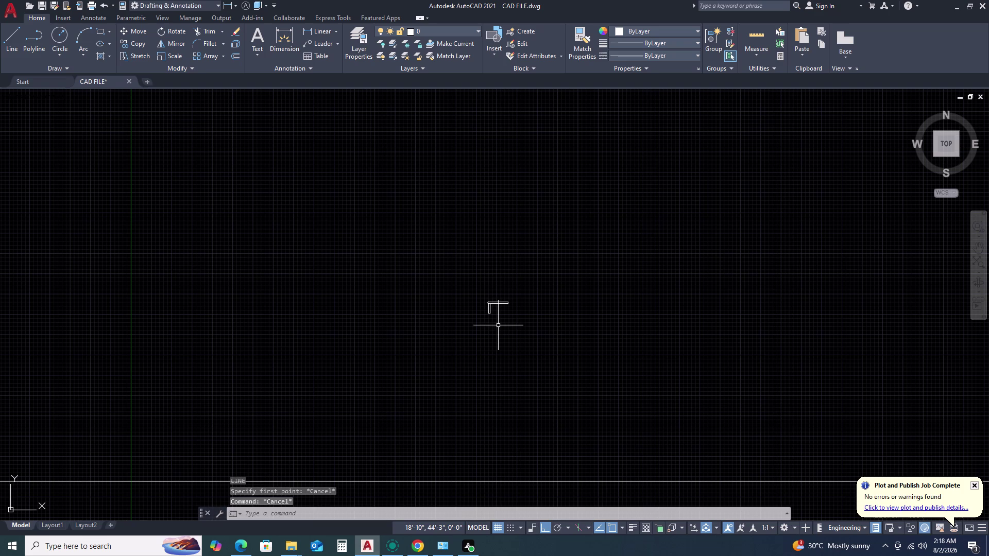
scroll(up, 3)
scroll(up, 3)
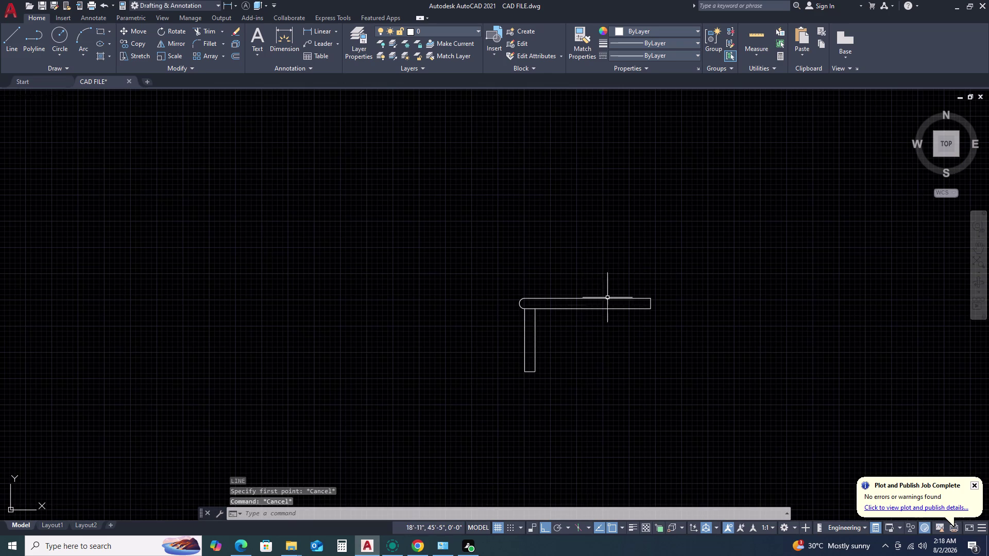
Select the tread-and-riser profile and move it, using the riser's bottom corner as base.
click(655, 277)
click(474, 378)
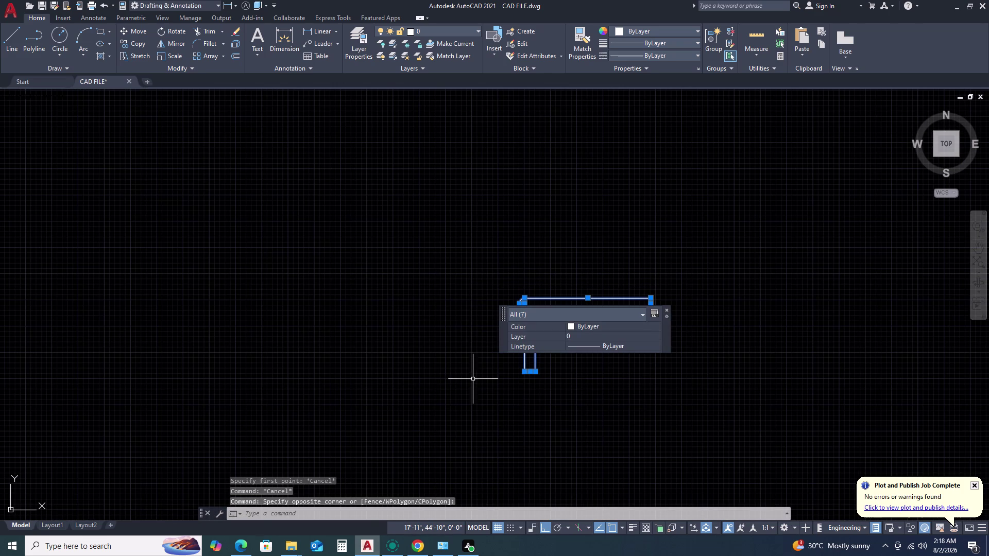
text(M)
key(space)
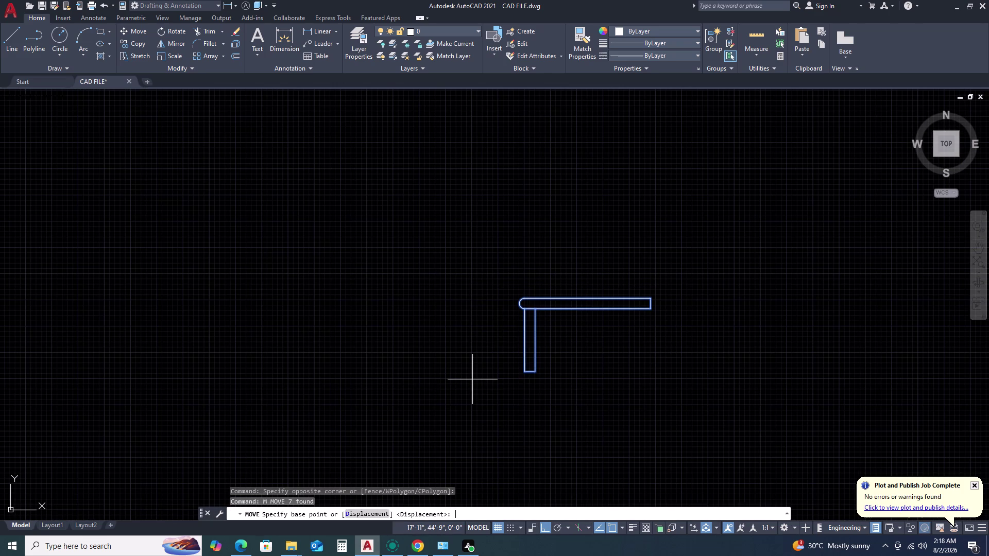
click(524, 372)
Turn Ortho off and drop the profile at the construction-line intersection.
scroll(down, 3)
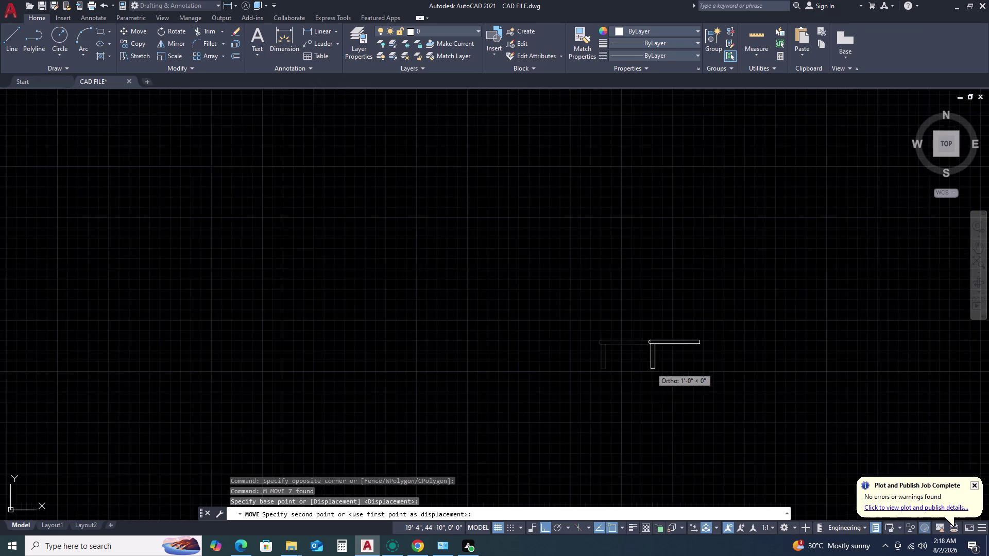
scroll(down, 3)
middle_drag(815, 410, 450, 368)
middle_drag(428, 368, 417, 366)
middle_click(407, 366)
scroll(down, 3)
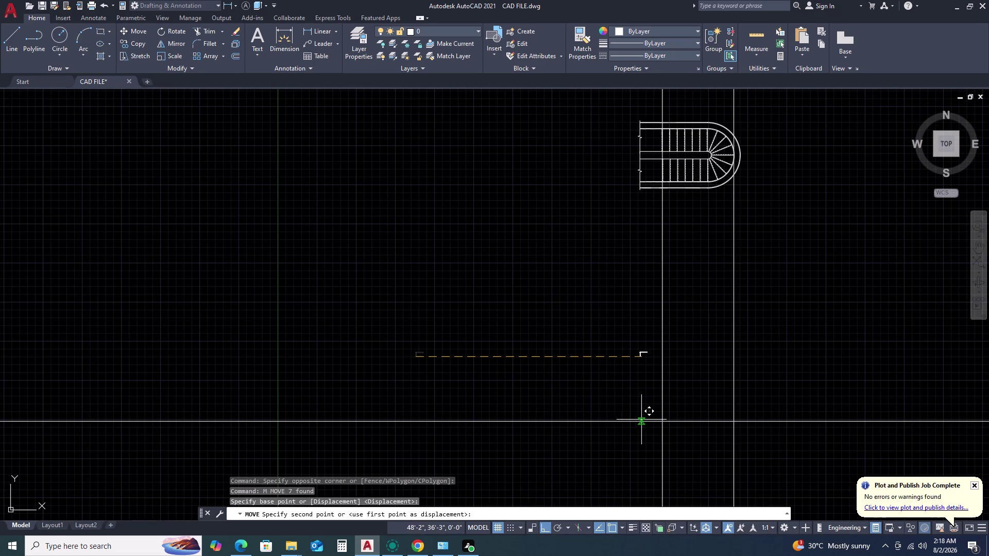
key(F8)
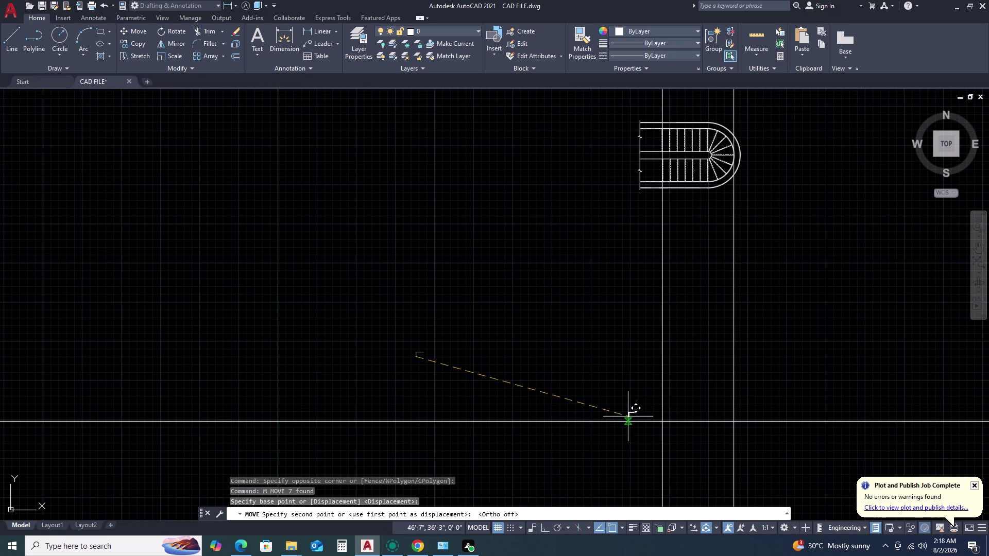
scroll(up, 3)
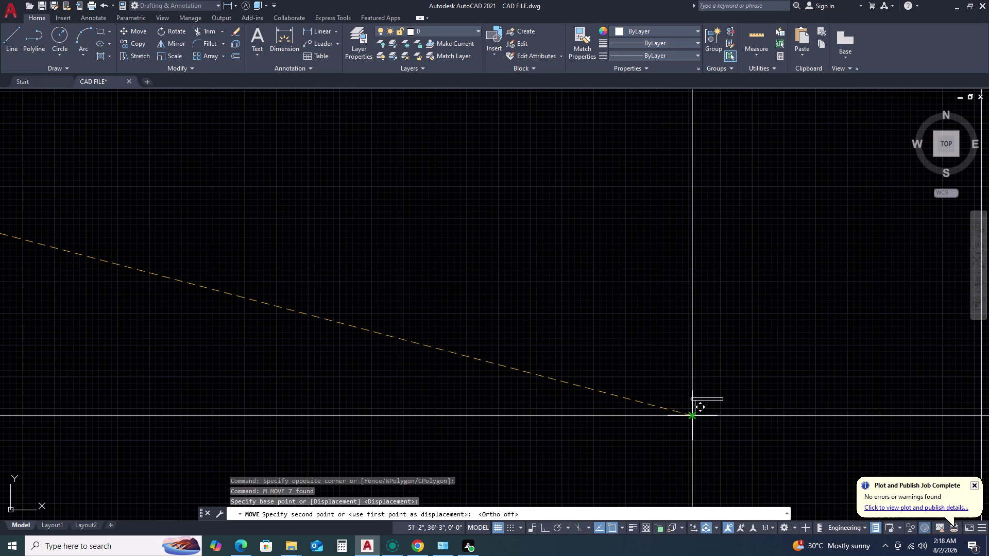
click(692, 415)
Reselect the moved step profile and centre it in the view.
scroll(up, 3)
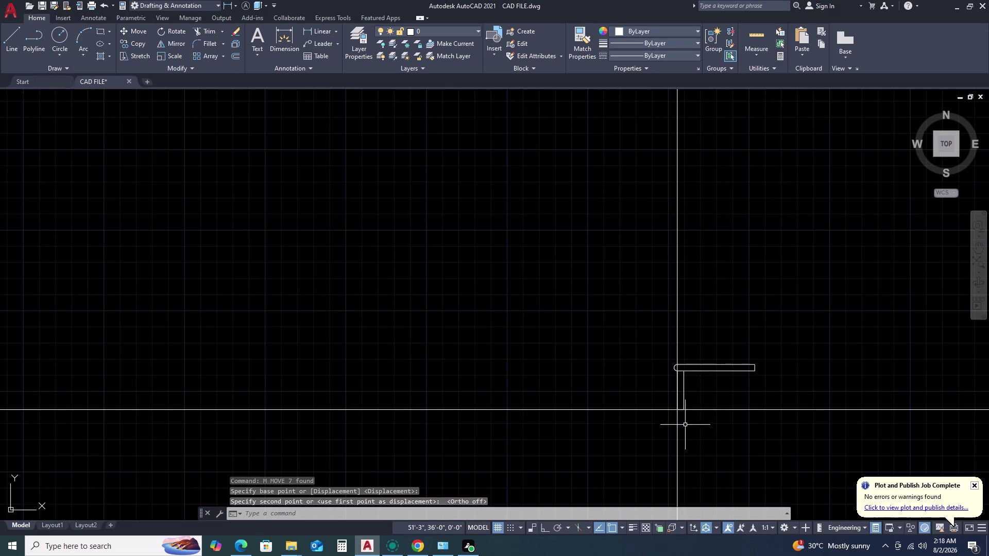
scroll(up, 3)
middle_click(653, 416)
click(623, 256)
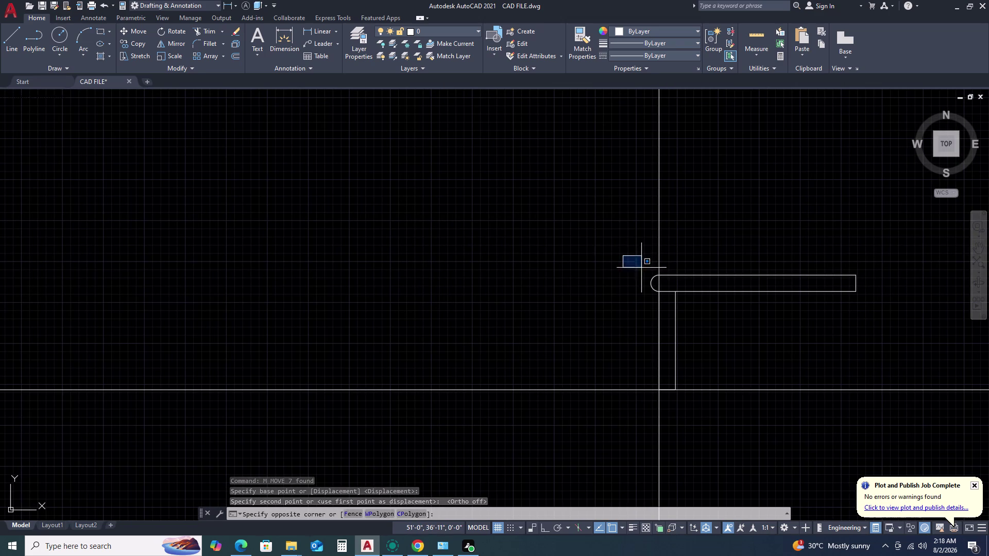
click(875, 411)
middle_drag(760, 331, 756, 333)
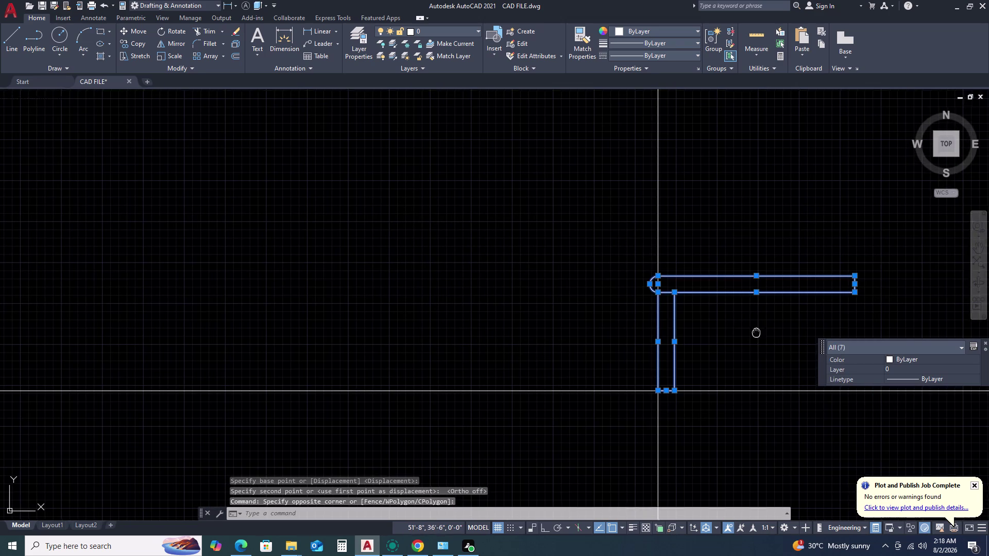
middle_drag(756, 333, 659, 323)
middle_click(657, 322)
Copy the step profile from its riser's bottom corner to the first tread's far end.
key(c)
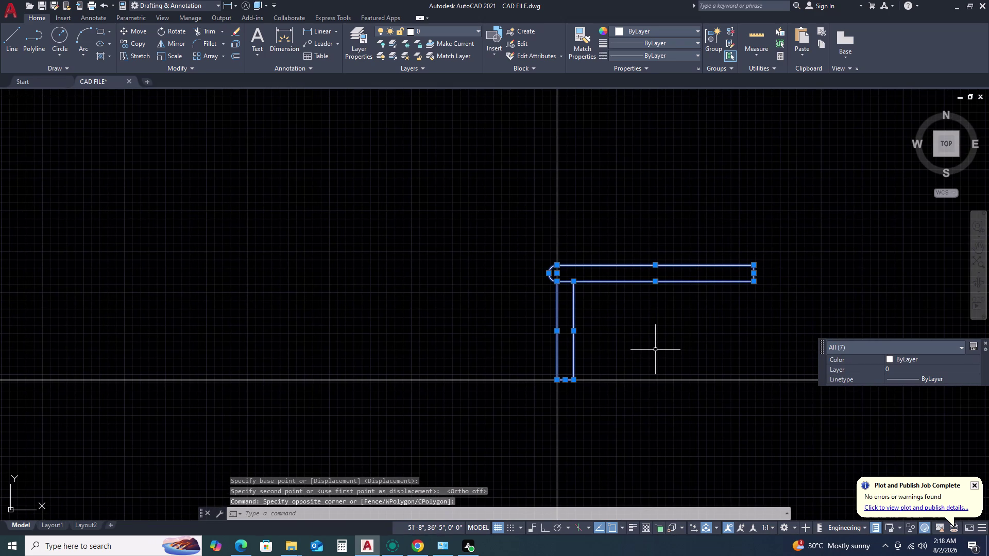
text(O)
key(space)
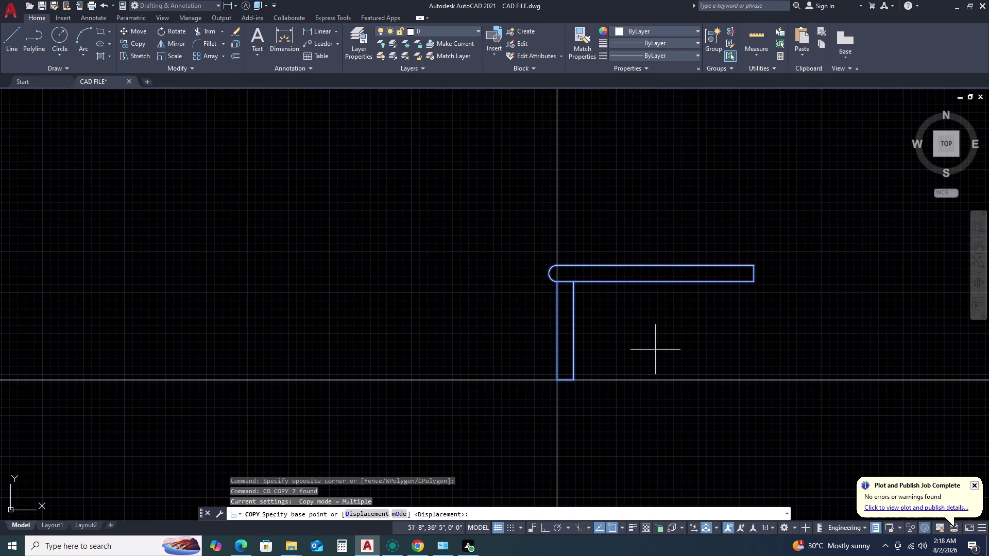
click(557, 380)
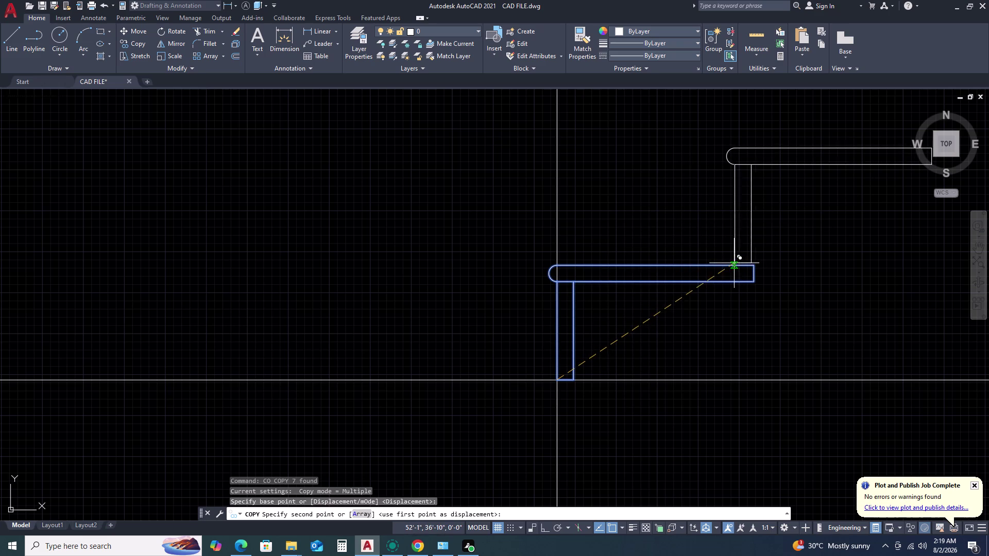
click(725, 258)
scroll(down, 3)
scroll(up, 3)
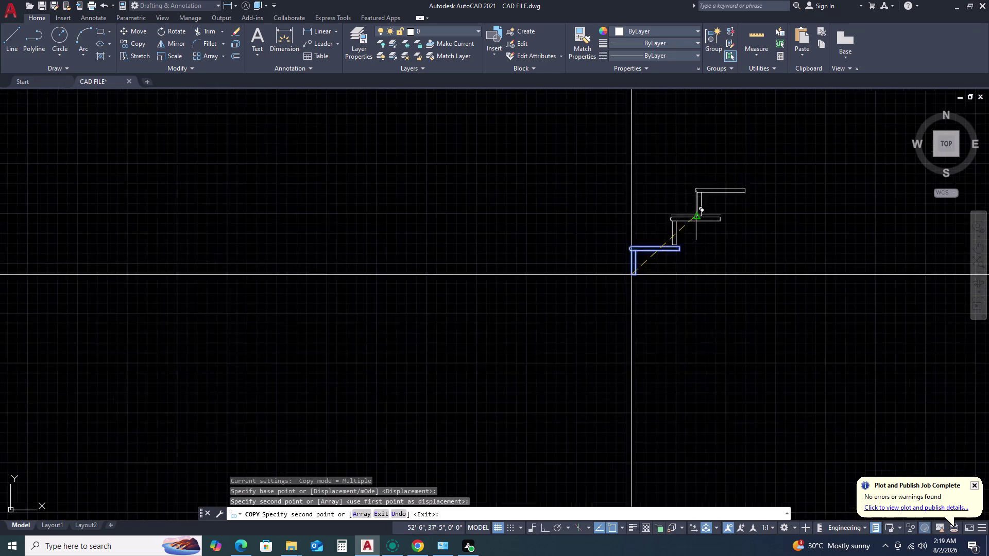
scroll(up, 3)
key(Escape)
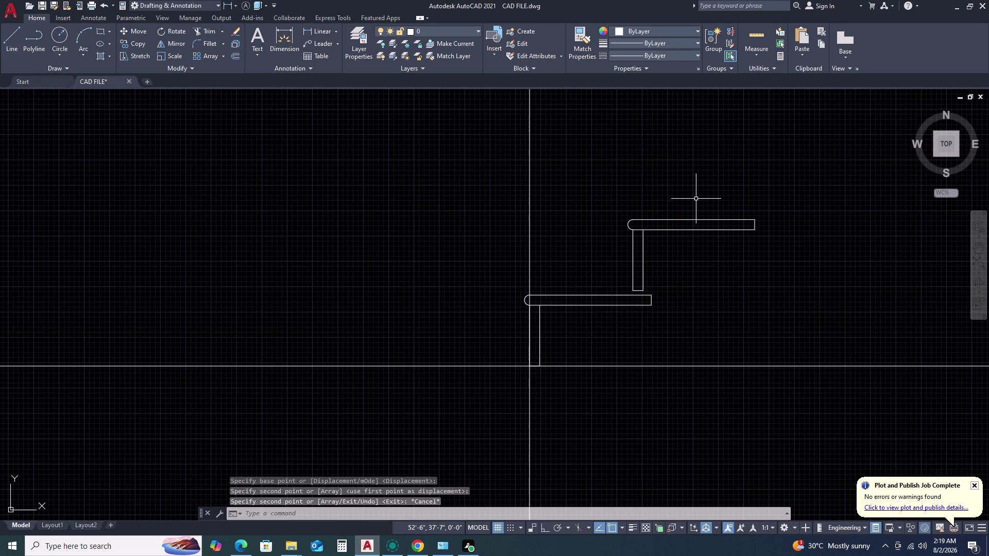
Frame the two stacked steps and begin selecting the copied upper step.
scroll(down, 3)
scroll(up, 3)
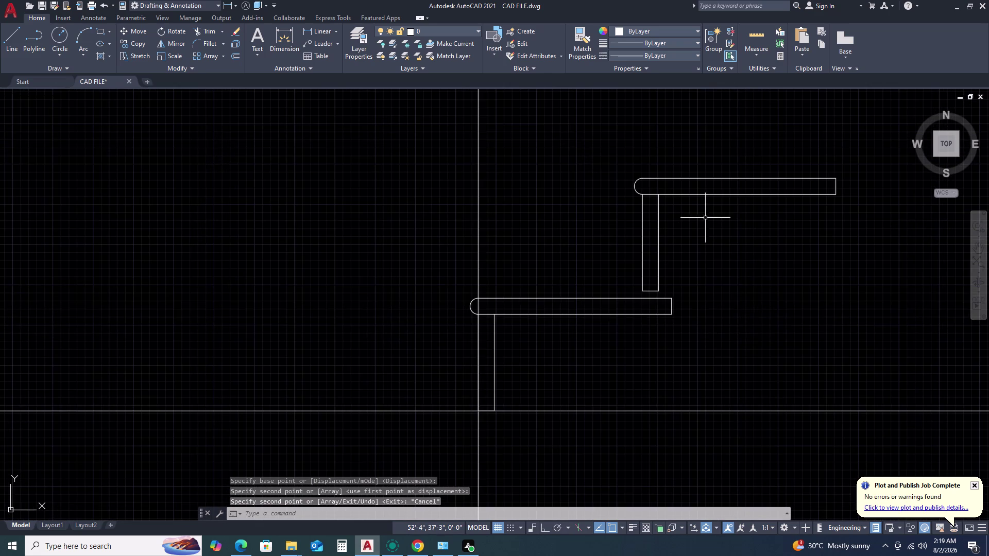
scroll(down, 3)
scroll(down, 3)
middle_drag(714, 216, 623, 236)
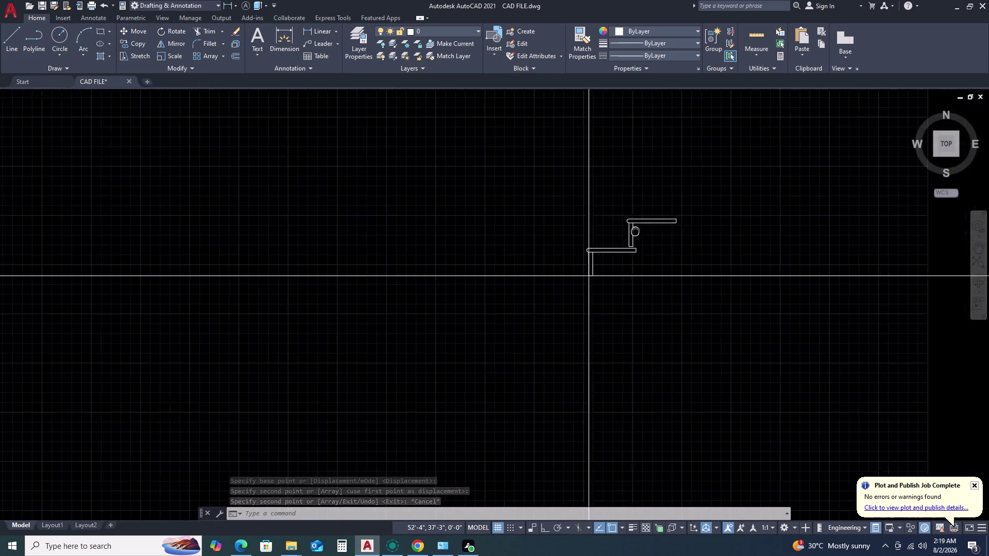
scroll(up, 3)
scroll(down, 3)
scroll(down, 3)
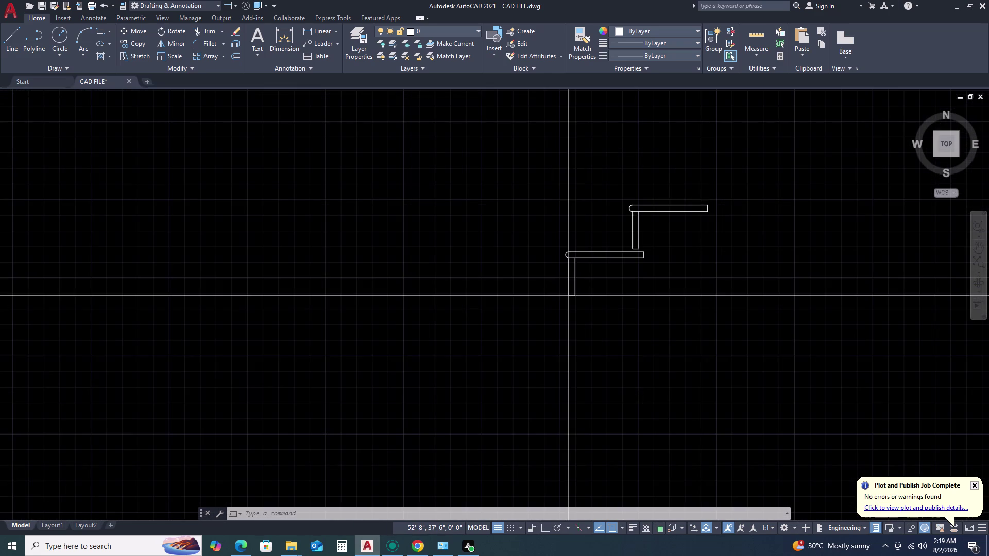
scroll(down, 3)
middle_drag(682, 203, 644, 220)
middle_click(644, 221)
scroll(up, 3)
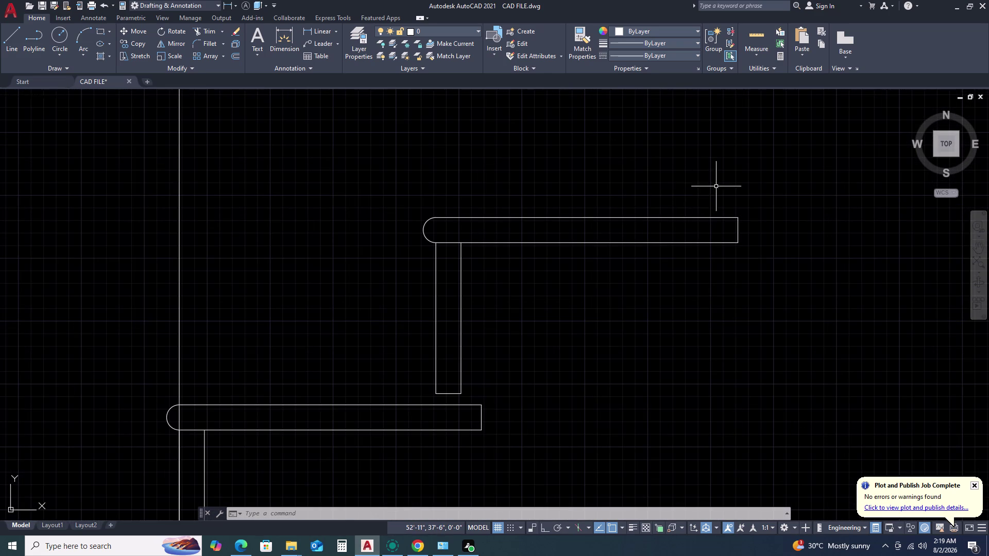
scroll(down, 3)
scroll(up, 3)
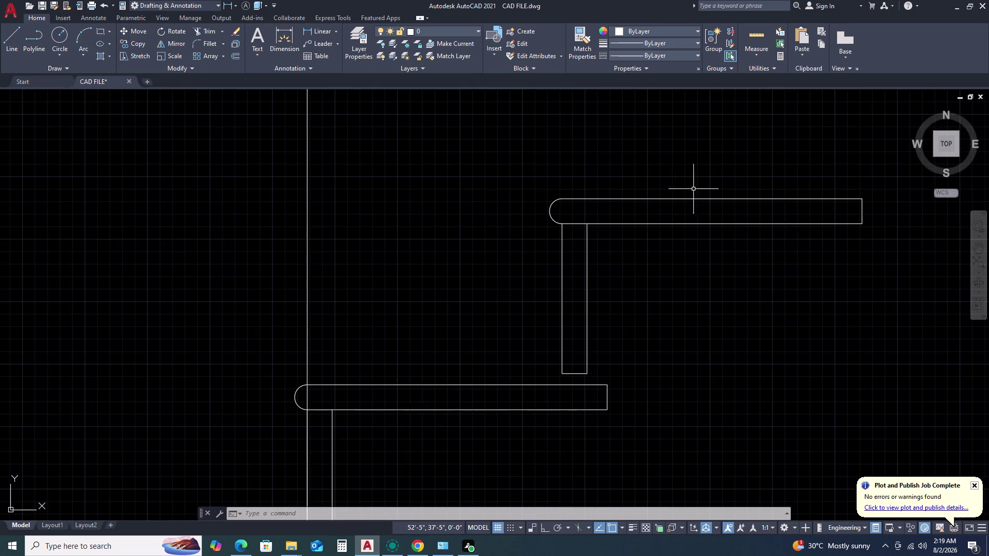
drag(711, 180, 700, 184)
Erase the copied upper step.
click(498, 285)
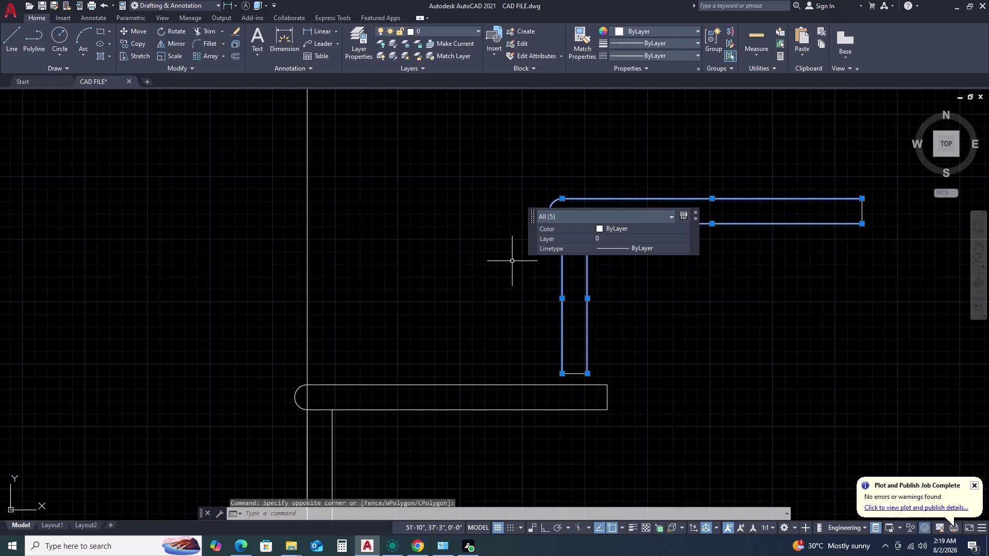
key(Delete)
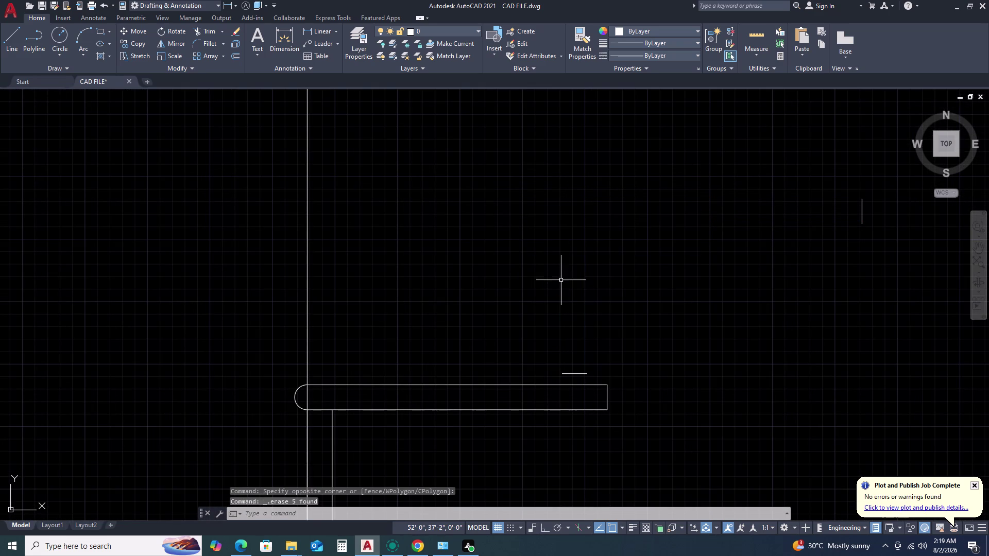
scroll(up, 3)
Select and erase the two leftover short line fragments.
click(686, 259)
drag(686, 258, 649, 263)
click(561, 295)
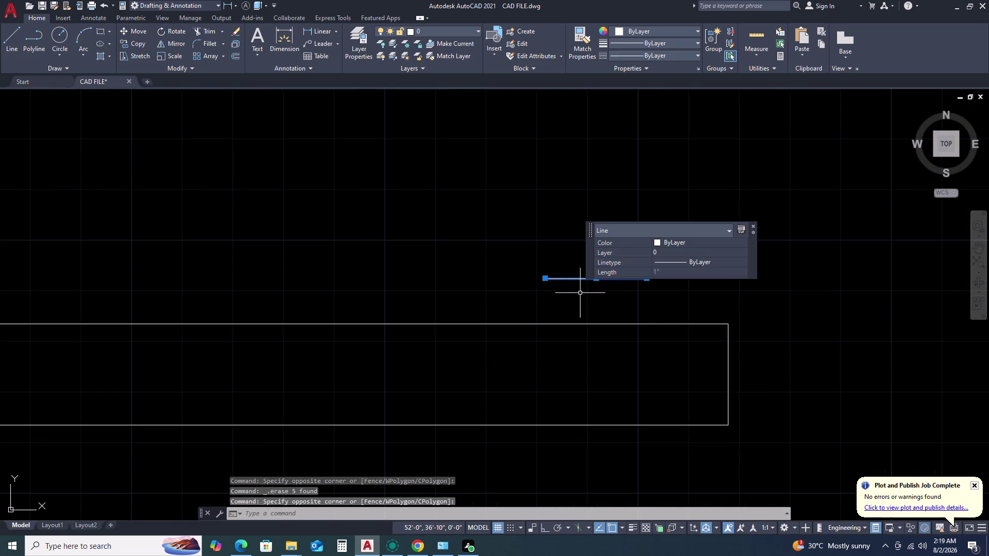
scroll(down, 3)
middle_drag(731, 295, 472, 332)
middle_click(330, 332)
scroll(down, 3)
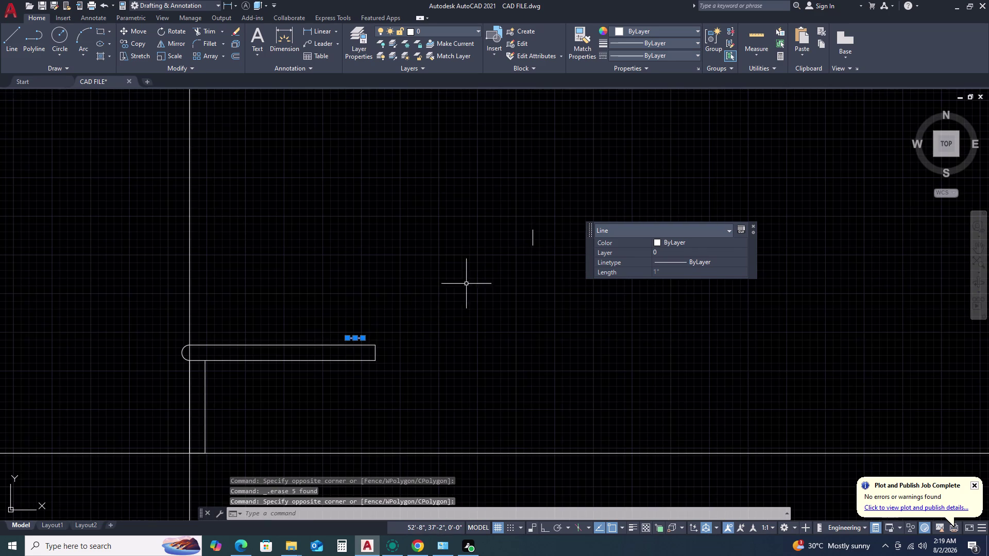
click(541, 229)
click(515, 252)
key(Delete)
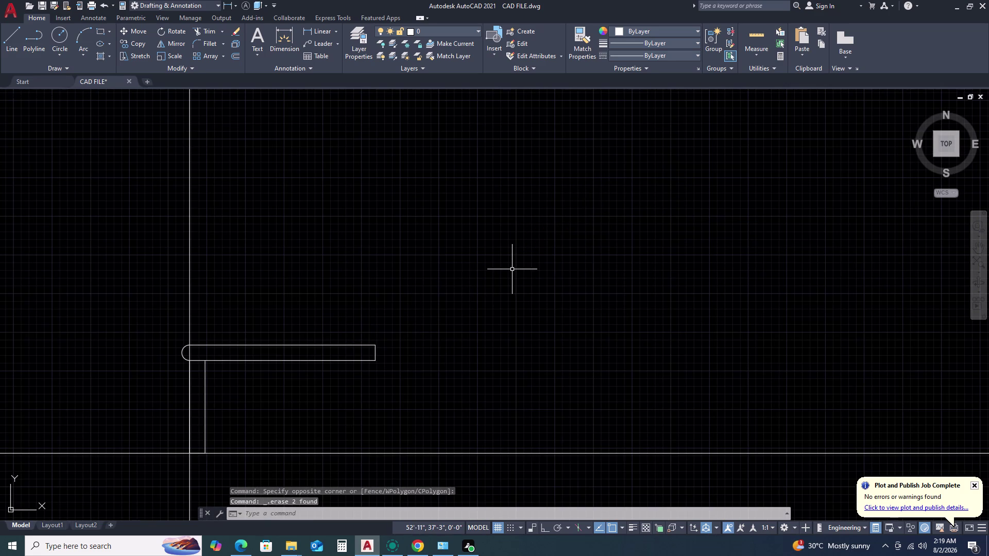
scroll(down, 3)
scroll(up, 3)
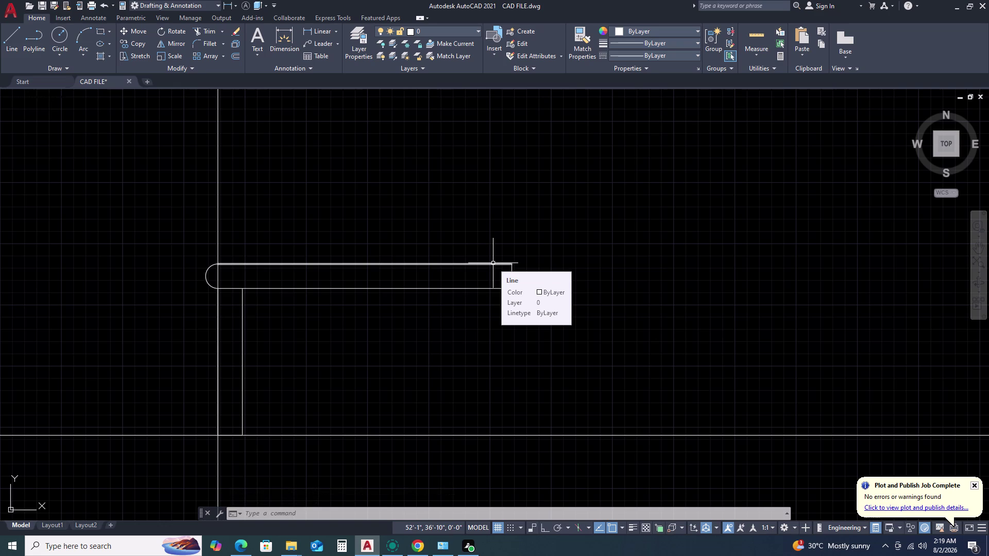
click(155, 230)
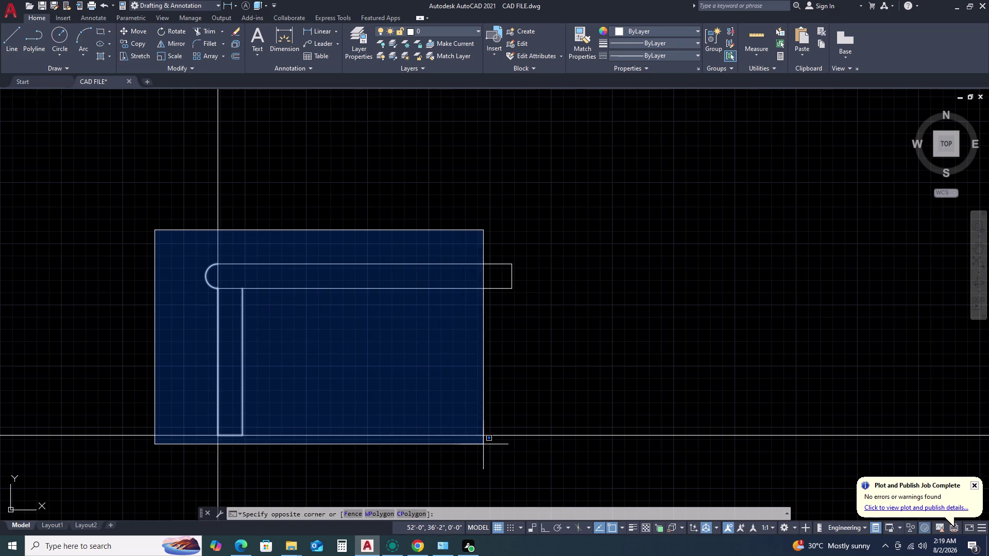
click(120, 334)
scroll(down, 3)
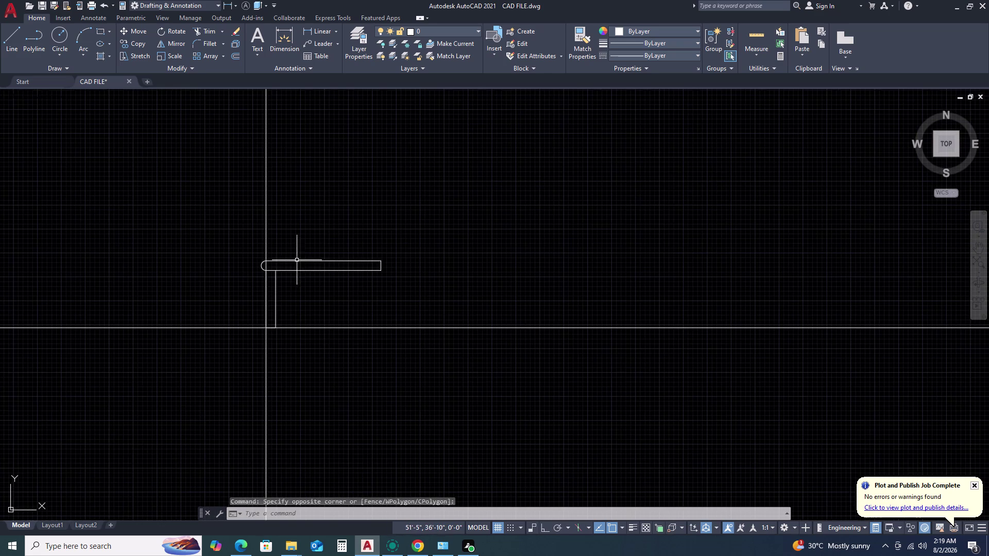
scroll(down, 3)
scroll(up, 3)
scroll(up, 3)
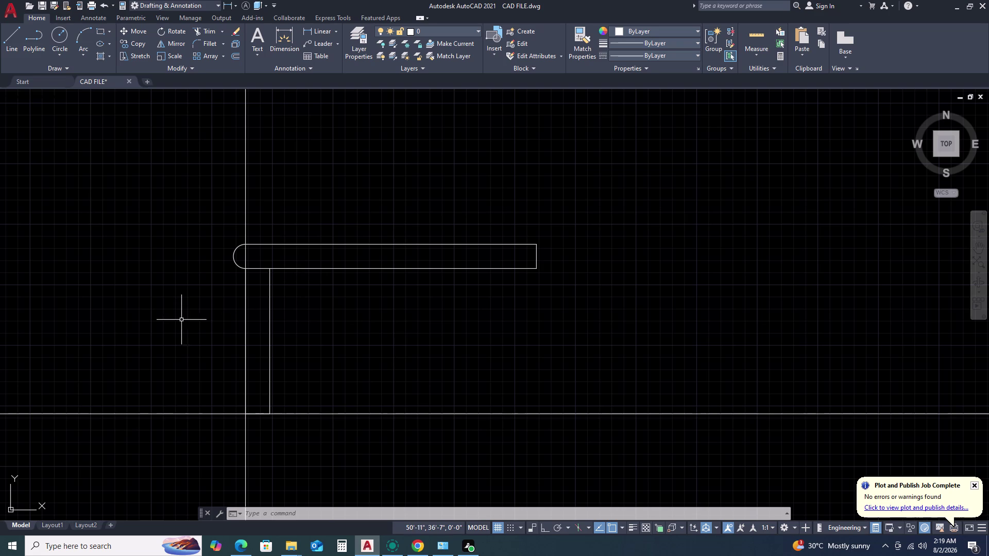
scroll(up, 3)
scroll(down, 3)
scroll(down, 3)
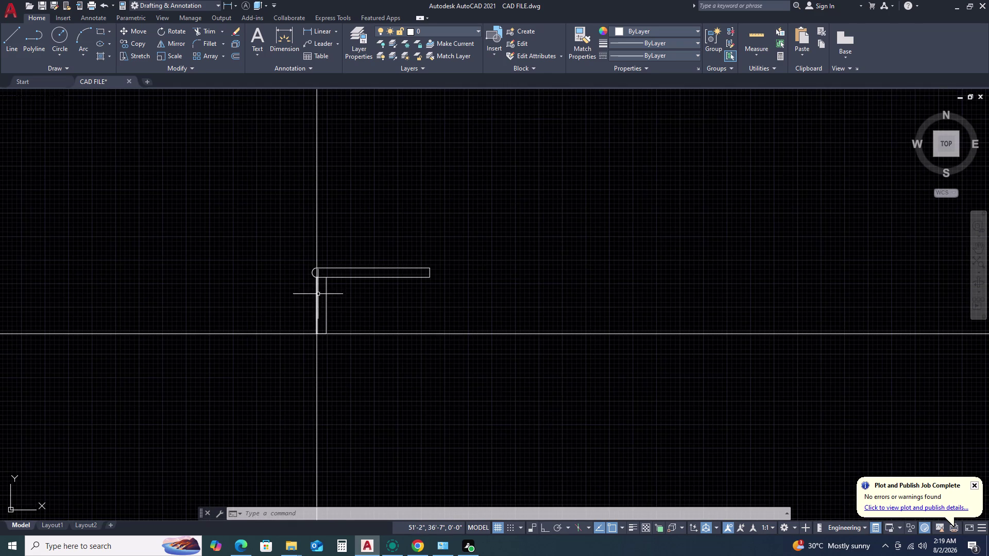
scroll(up, 3)
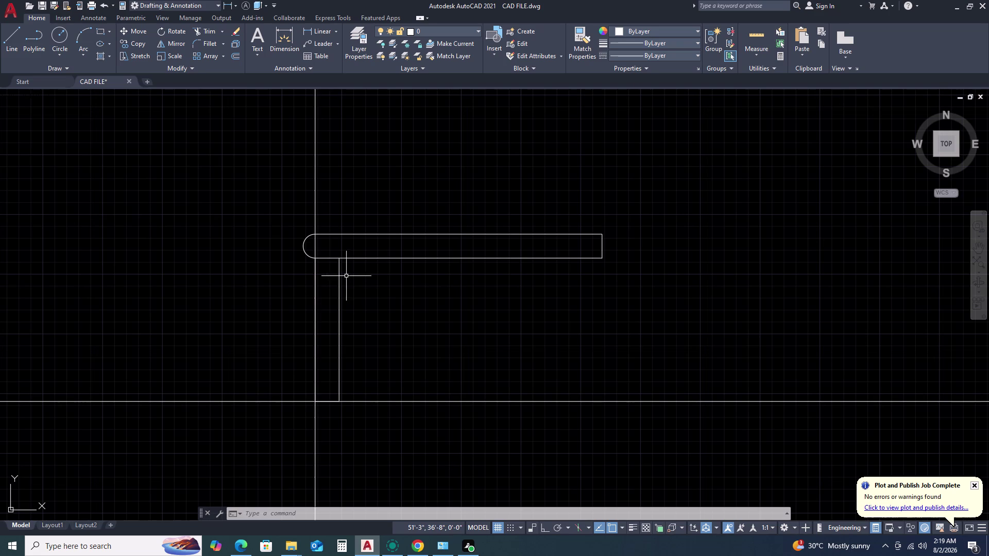
scroll(up, 3)
scroll(down, 3)
scroll(up, 3)
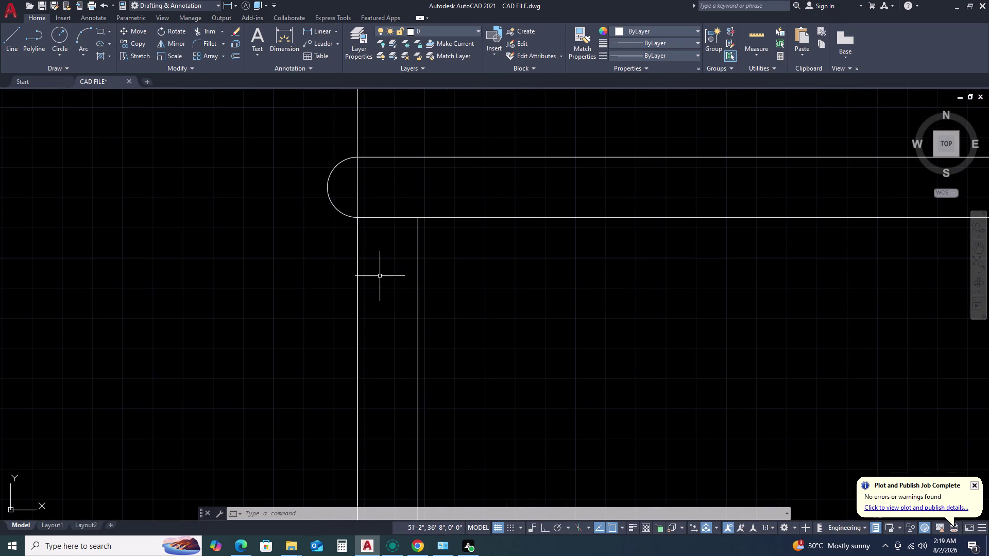
middle_drag(442, 260, 368, 278)
middle_click(356, 278)
scroll(down, 3)
scroll(down, 3)
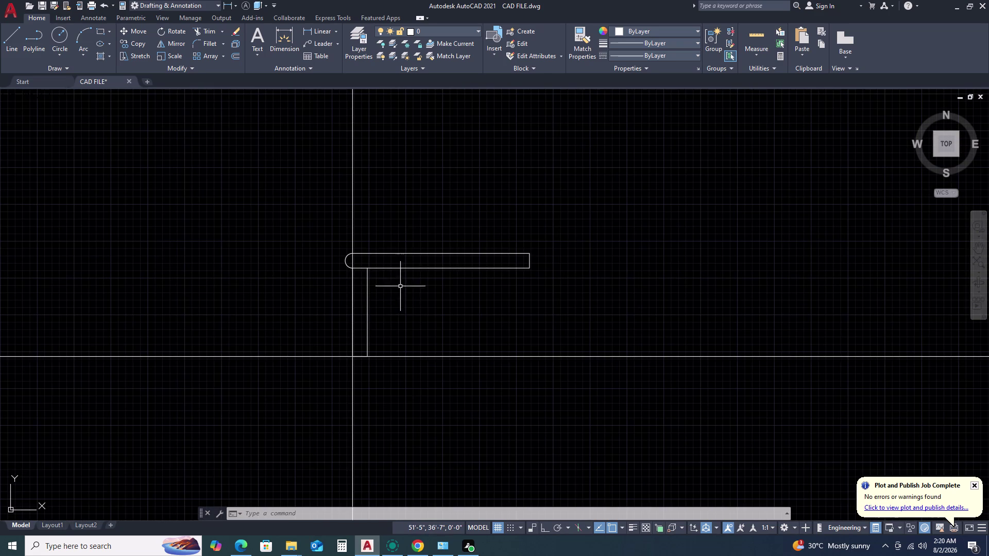
scroll(up, 3)
scroll(up, 3)
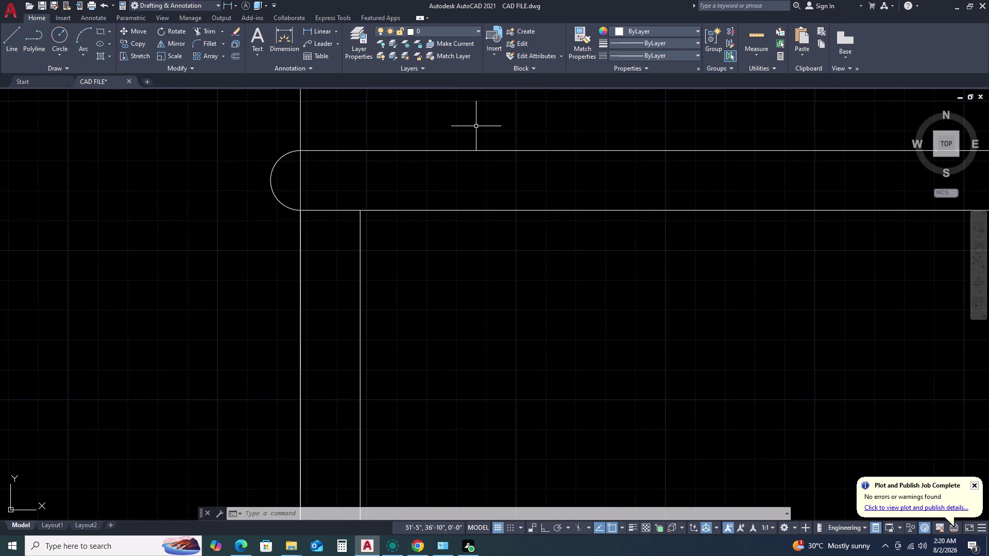
scroll(down, 3)
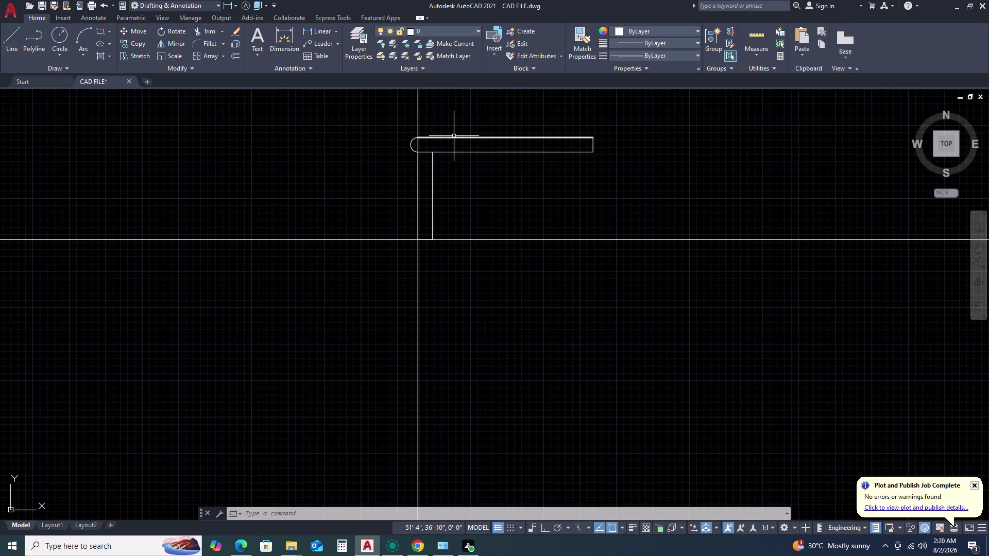
middle_drag(455, 132, 408, 168)
middle_click(404, 170)
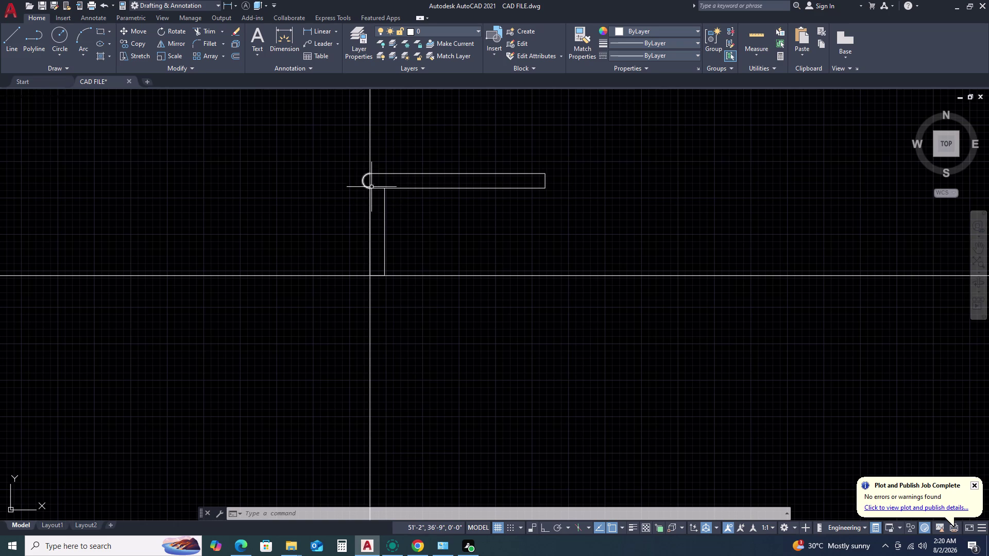
click(343, 142)
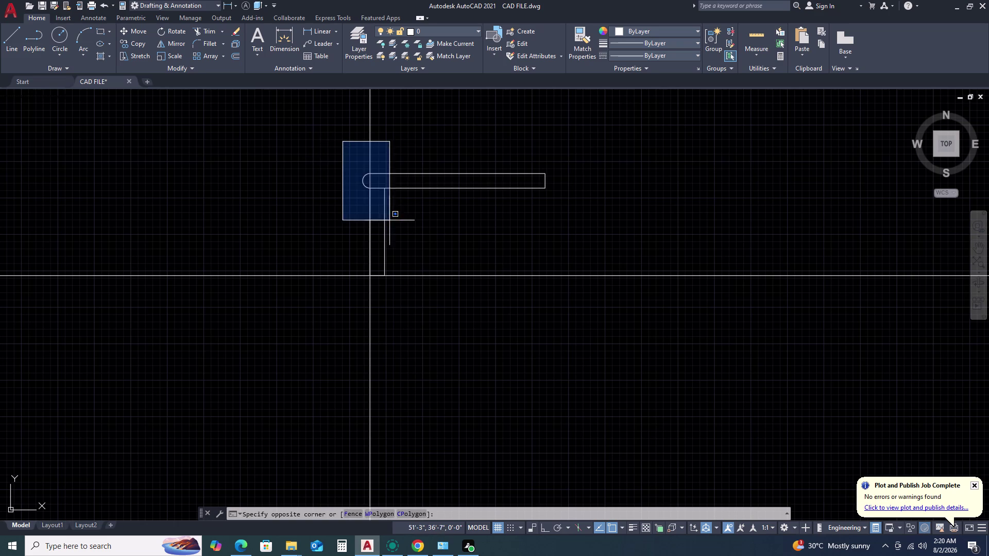
click(580, 299)
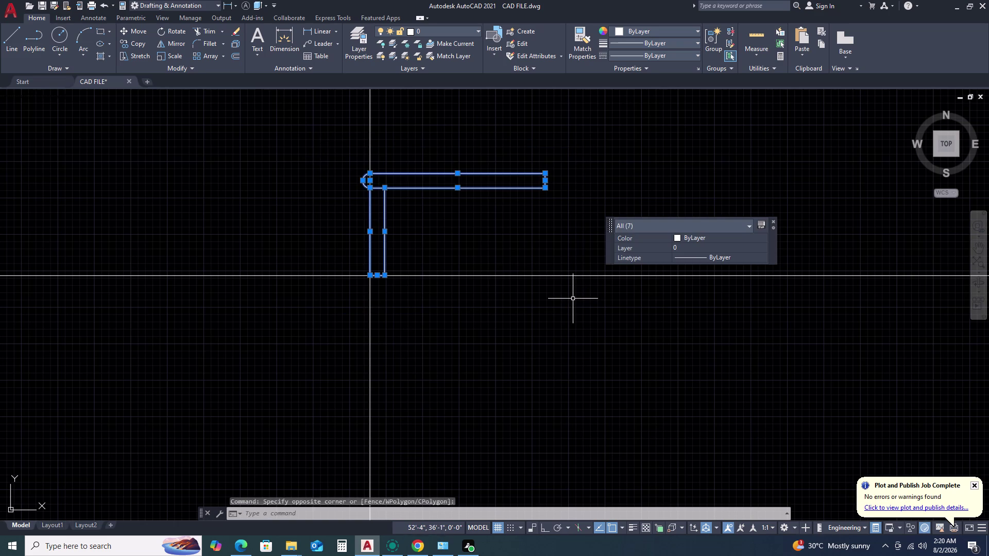
key(Escape)
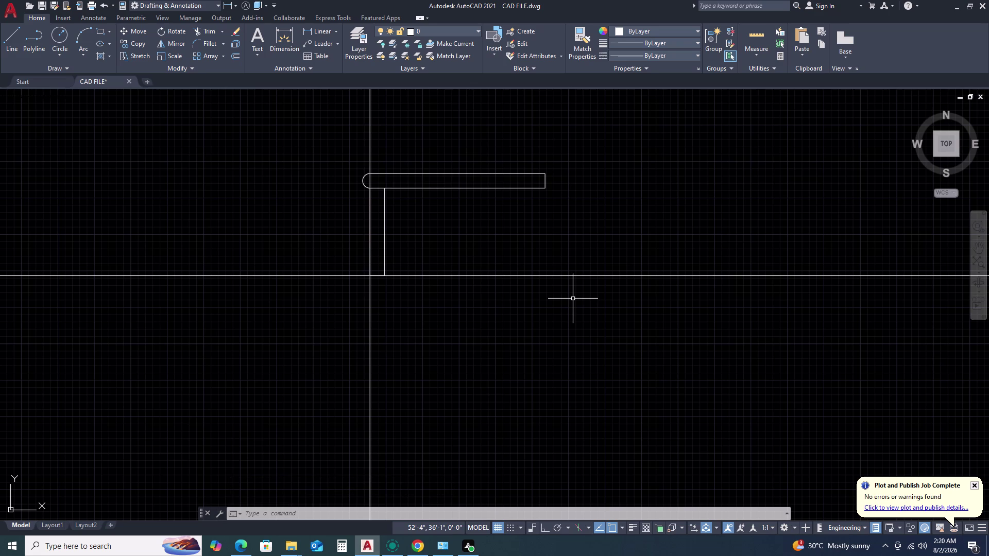
scroll(up, 3)
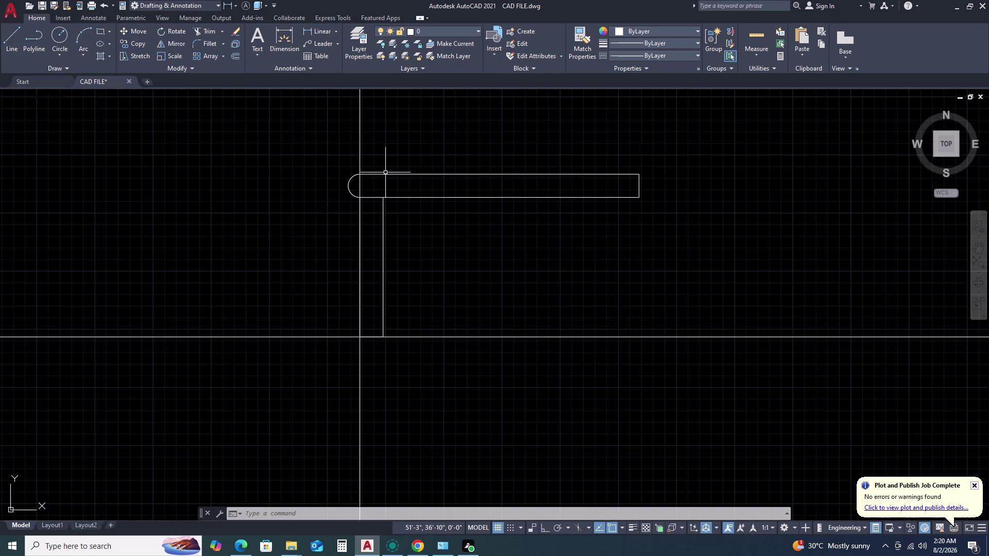
scroll(up, 3)
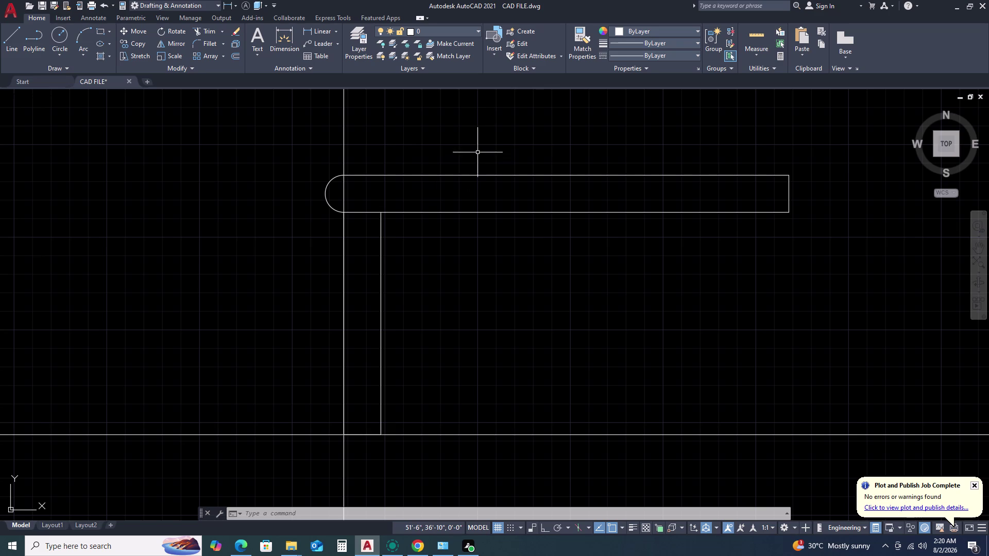
scroll(down, 3)
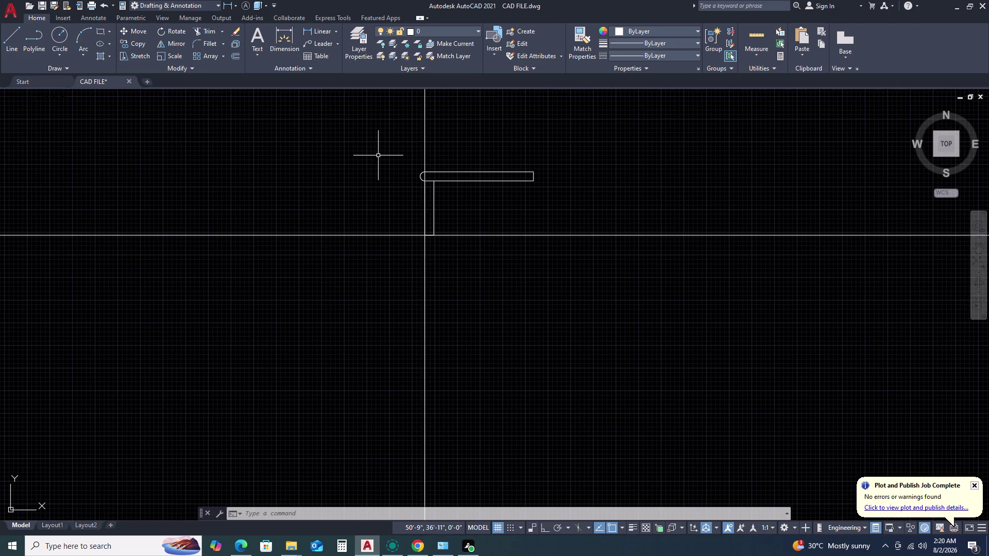
scroll(up, 3)
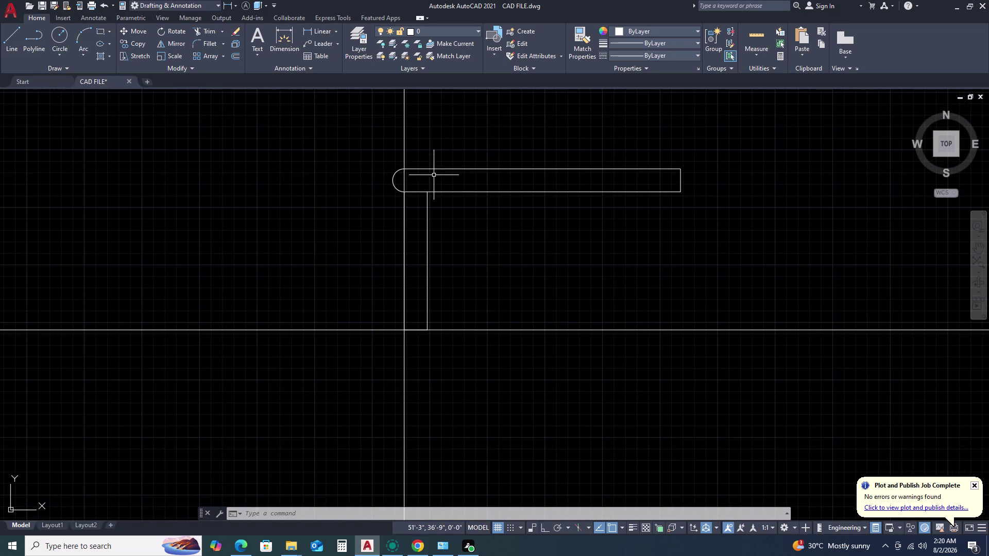
scroll(up, 3)
scroll(down, 3)
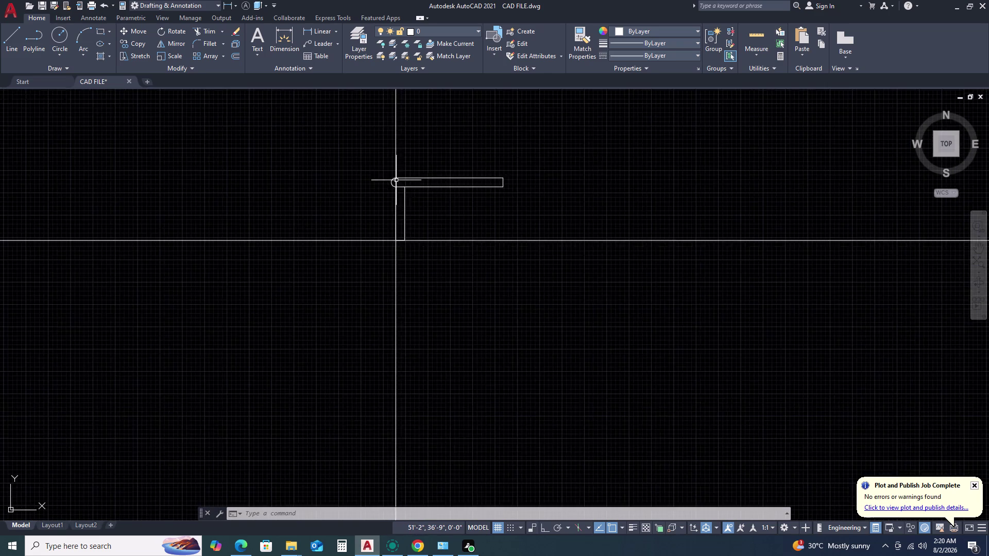
scroll(down, 3)
scroll(up, 3)
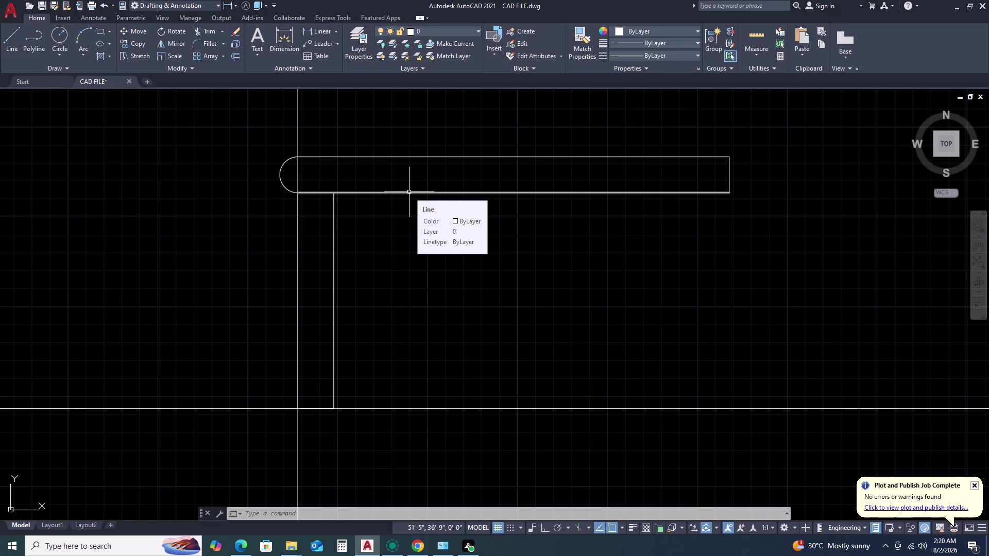
scroll(down, 3)
scroll(up, 3)
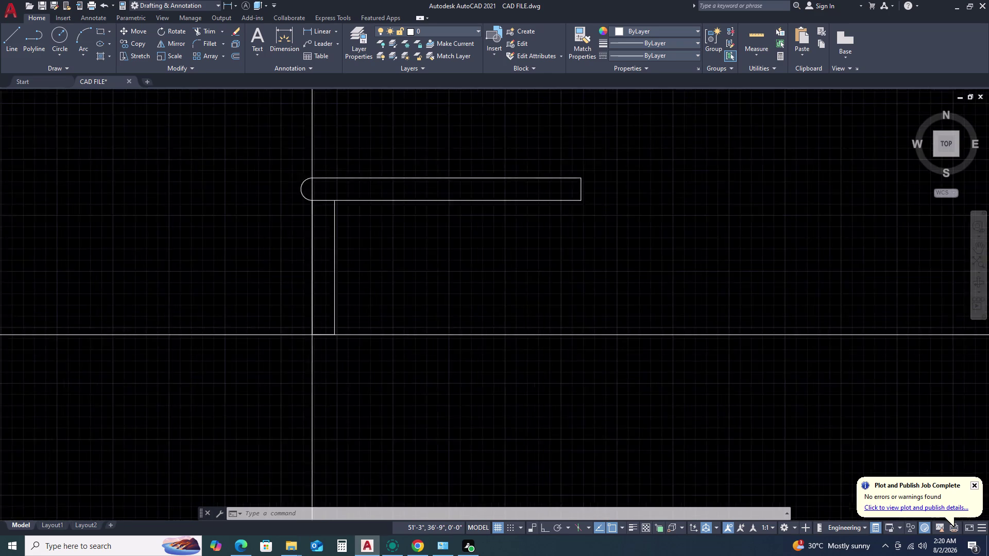
scroll(down, 3)
scroll(down, 3)
scroll(up, 3)
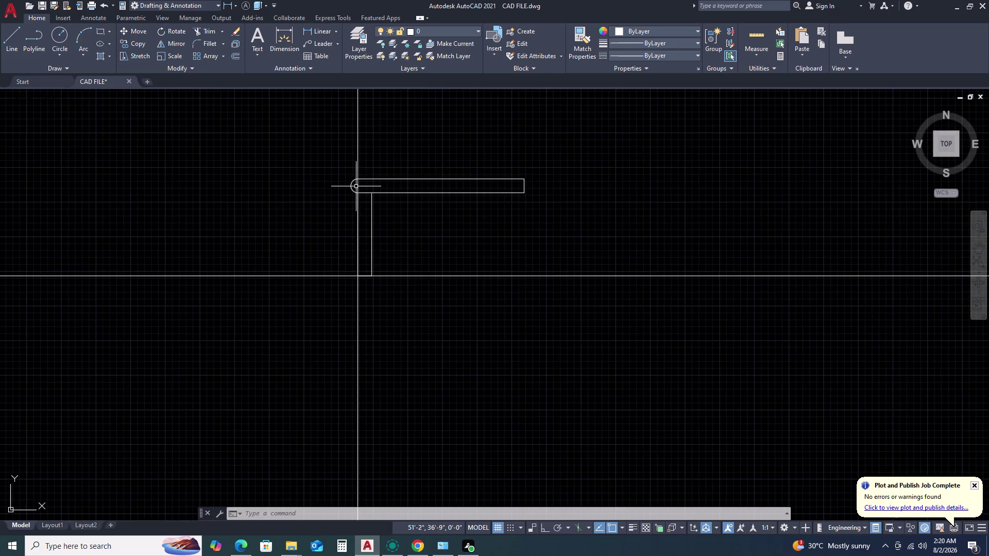
scroll(up, 3)
scroll(down, 3)
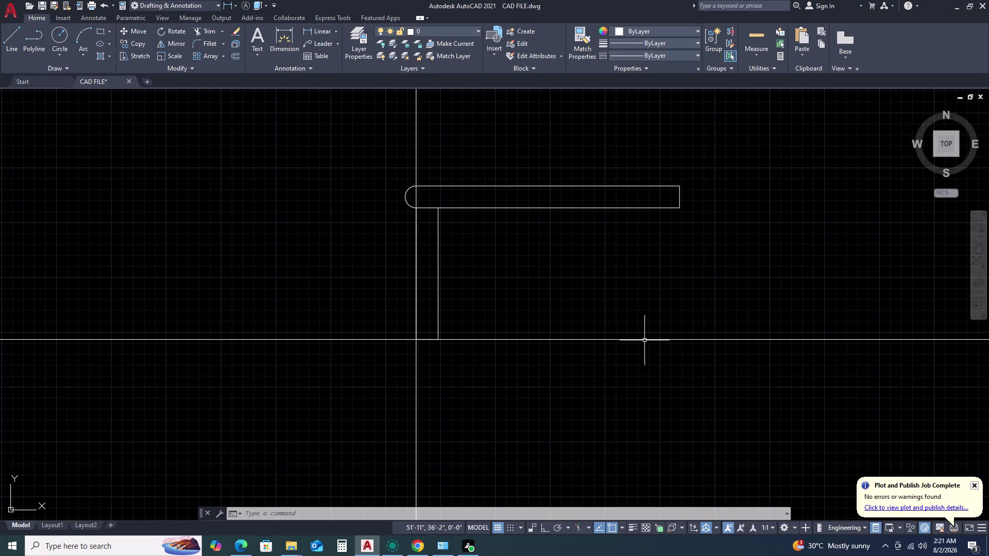
scroll(down, 3)
click(503, 169)
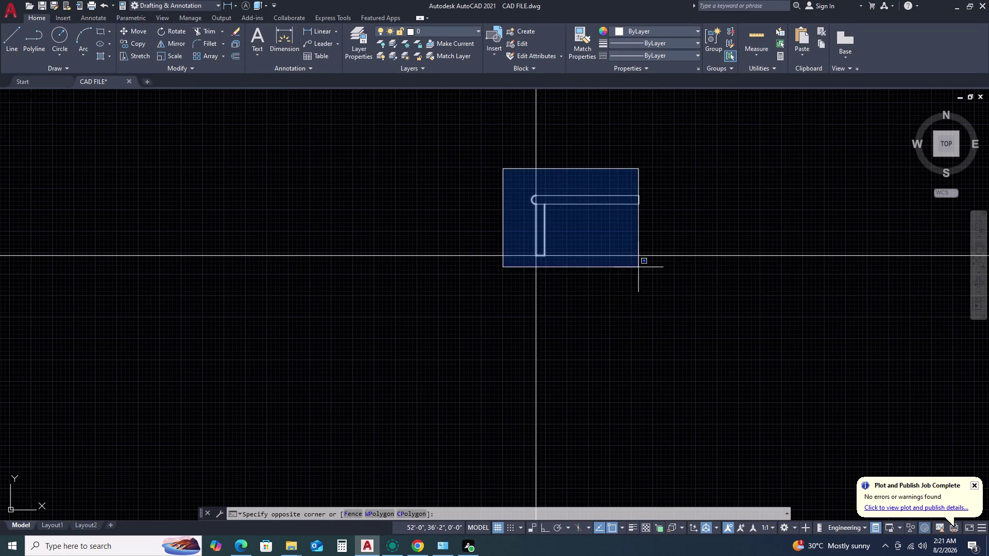
click(682, 298)
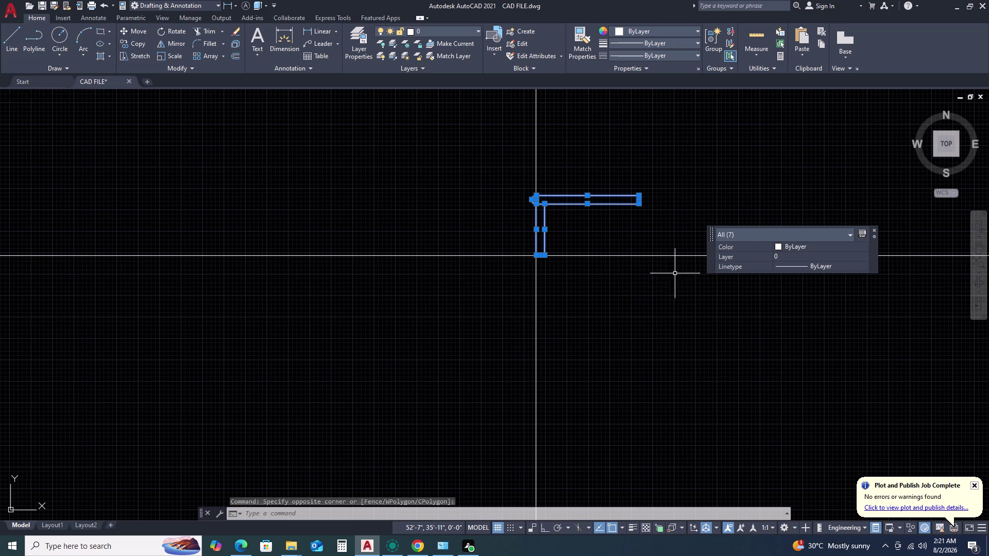
text(C)
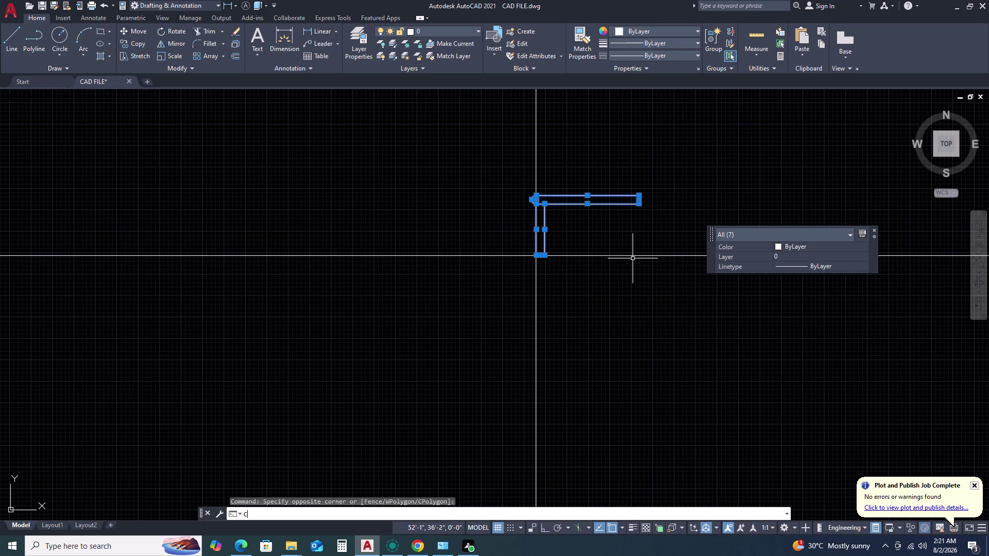
text(O)
key(space)
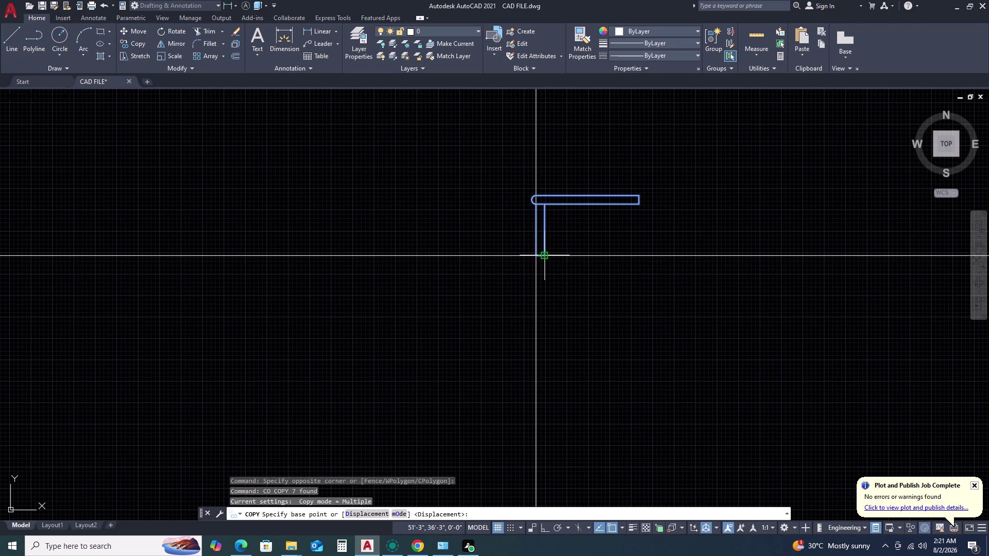
scroll(up, 3)
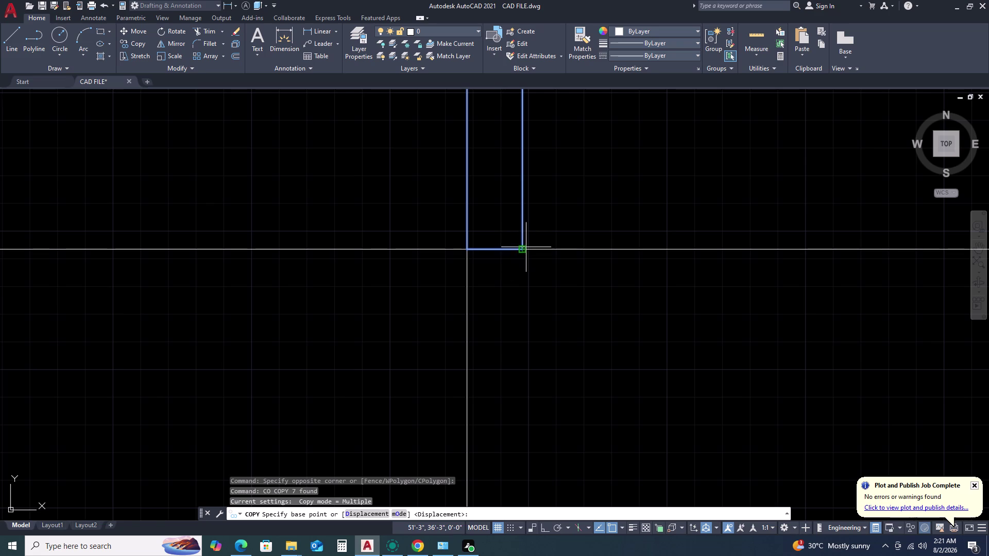
scroll(down, 3)
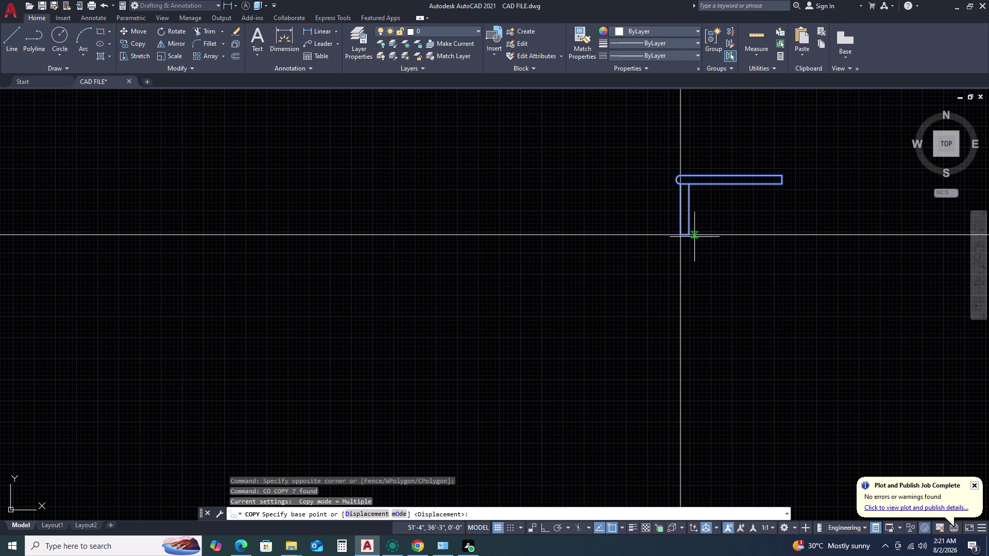
double_click(692, 235)
scroll(up, 3)
scroll(down, 3)
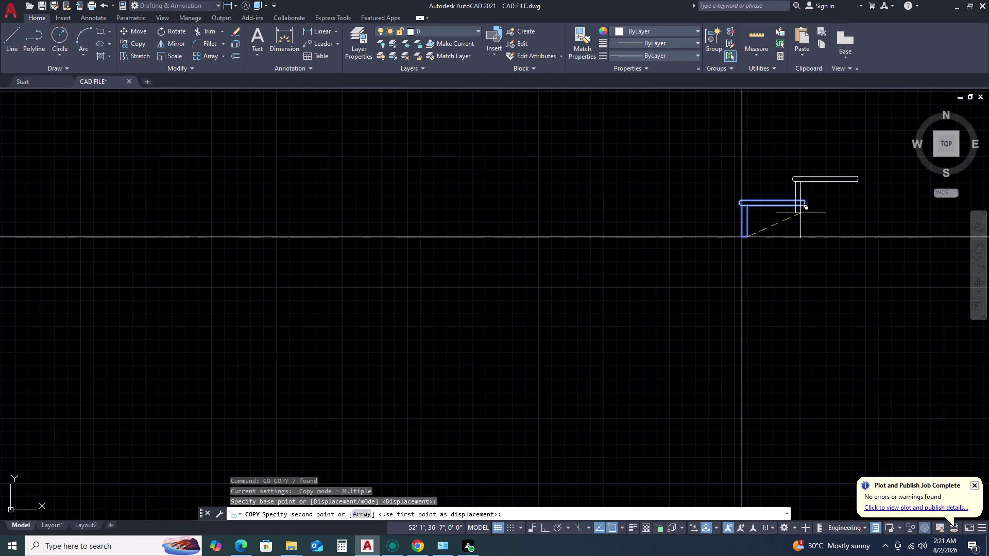
scroll(up, 3)
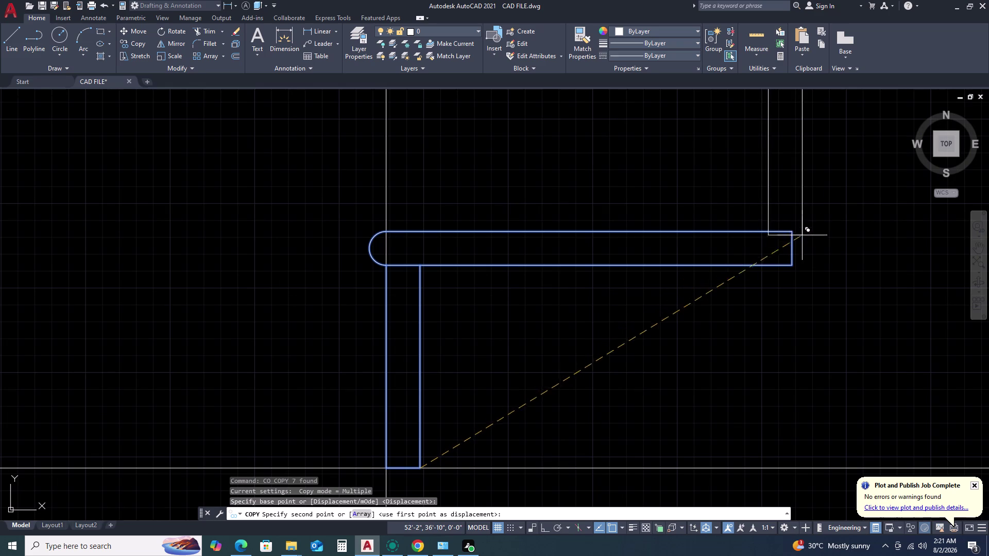
scroll(down, 3)
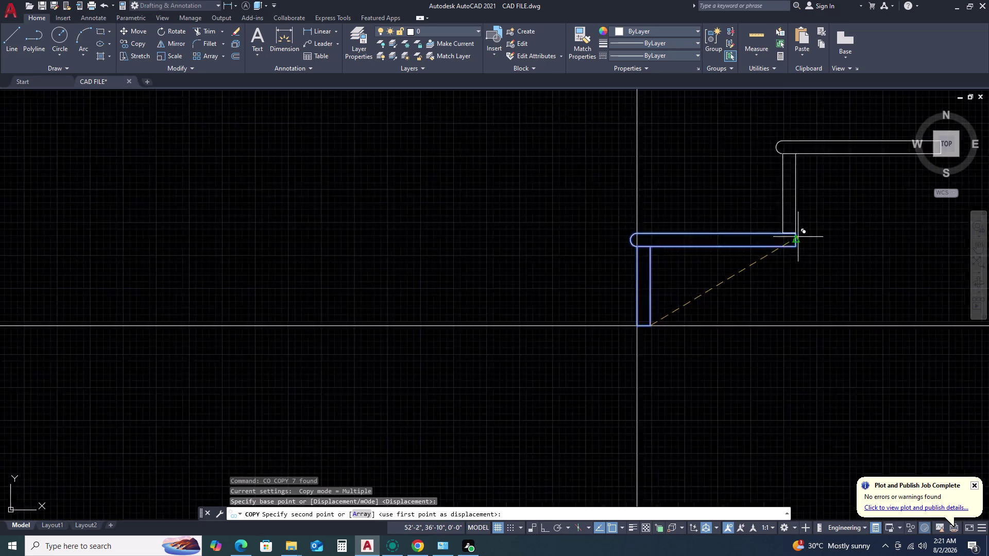
scroll(down, 3)
scroll(up, 3)
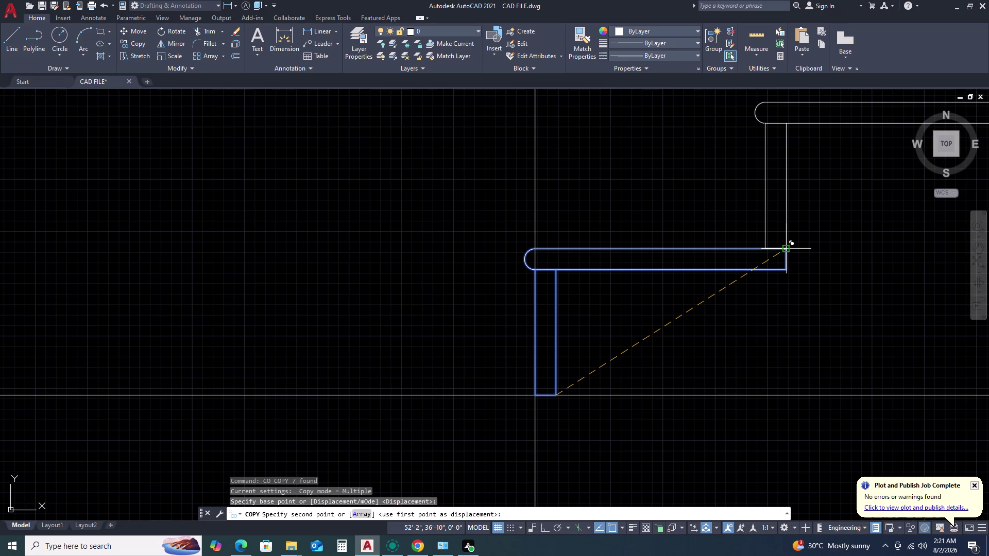
scroll(down, 3)
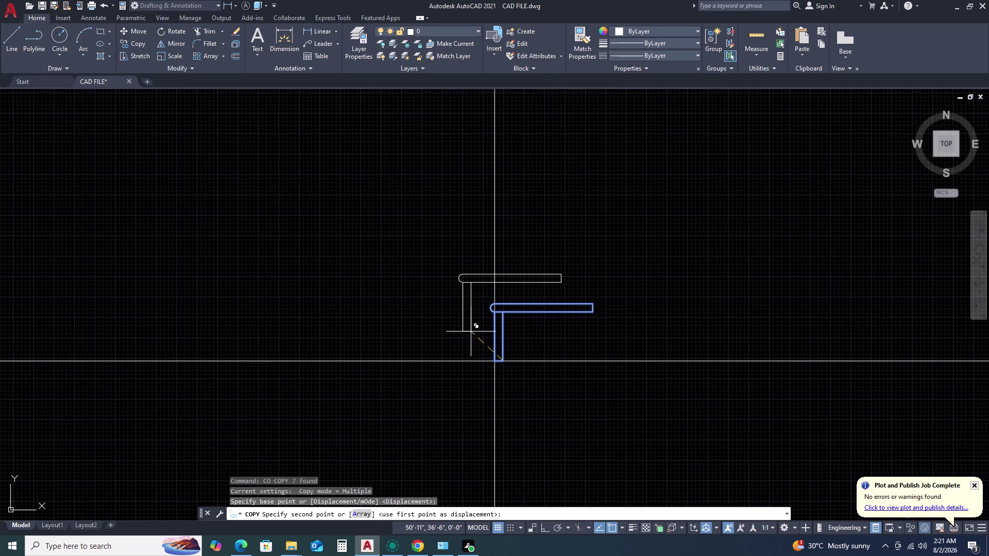
key(Escape)
key(Escape)
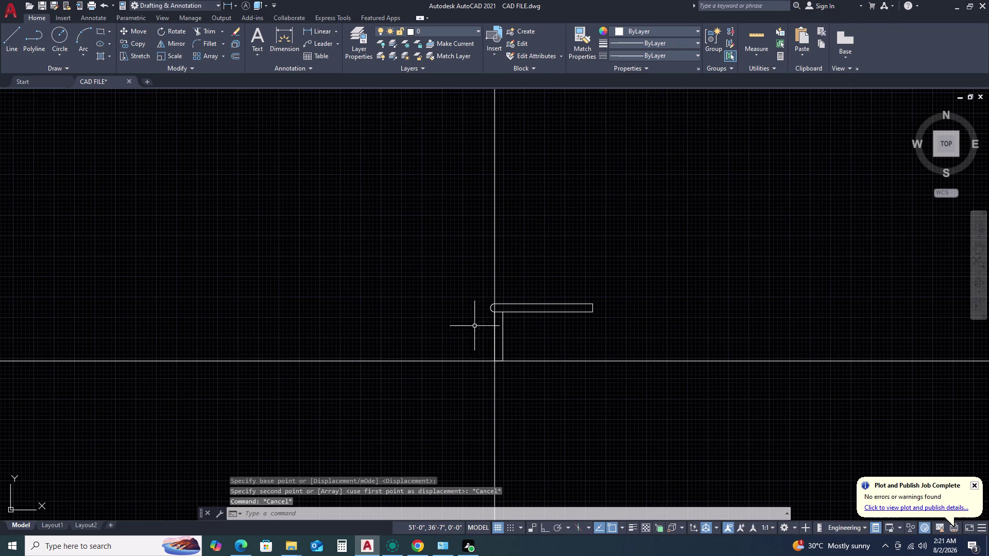
click(474, 291)
click(616, 403)
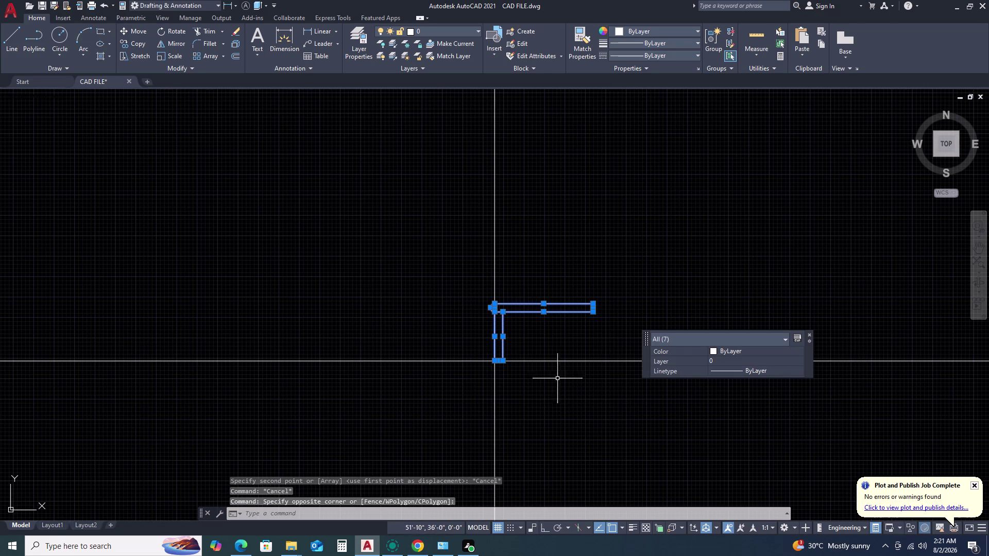
scroll(up, 3)
scroll(up, 3)
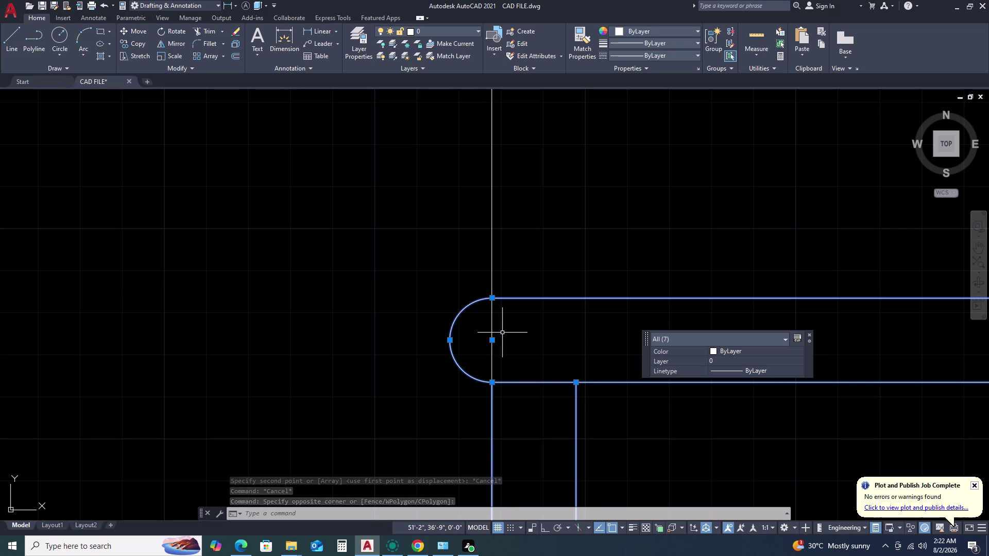
scroll(down, 3)
scroll(down, 3)
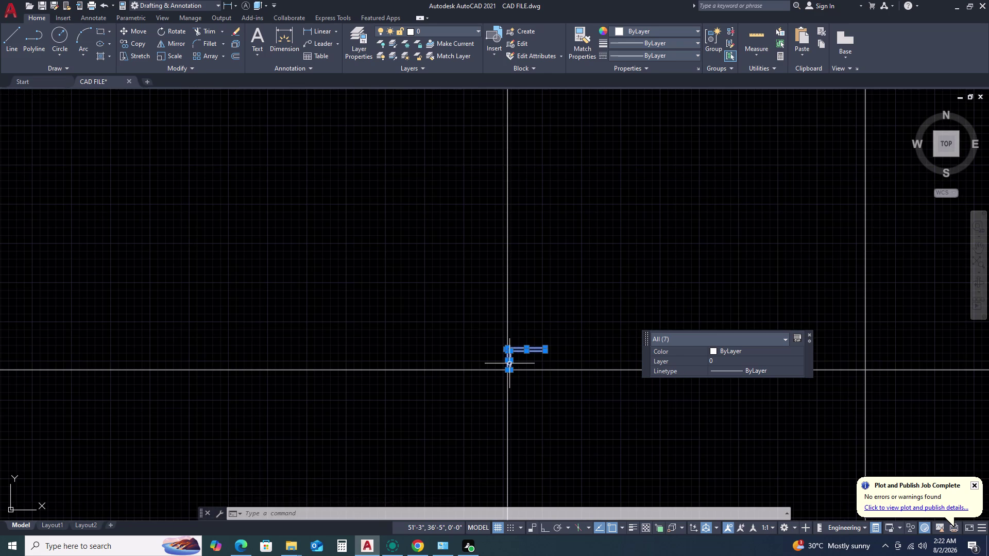
key(Escape)
key(Escape)
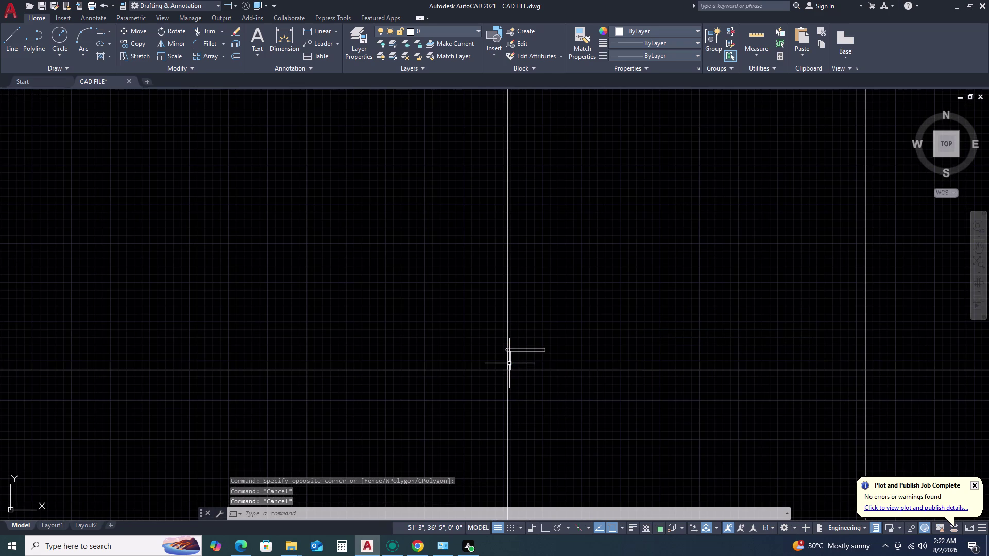
scroll(up, 3)
scroll(up, 3)
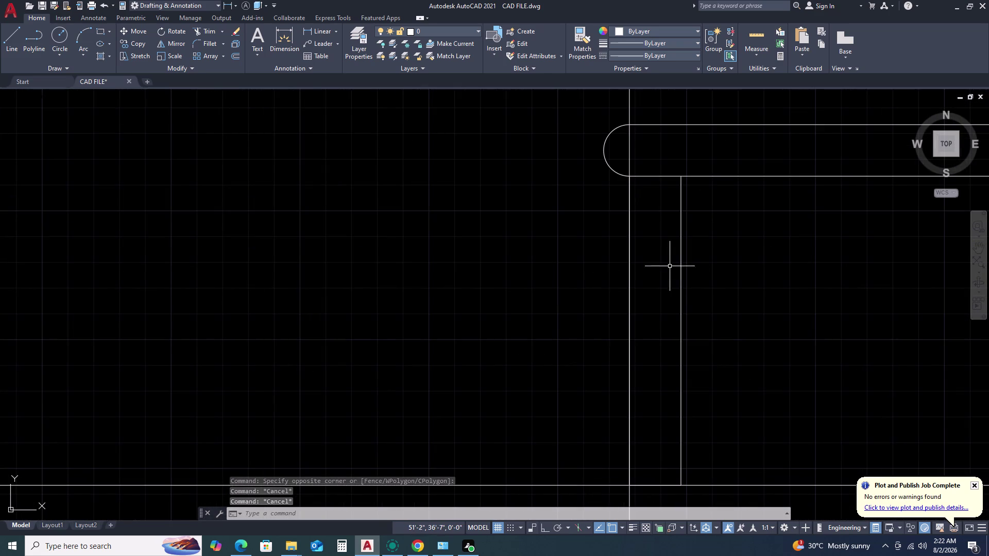
middle_drag(704, 267, 542, 280)
middle_drag(523, 280, 512, 281)
scroll(down, 3)
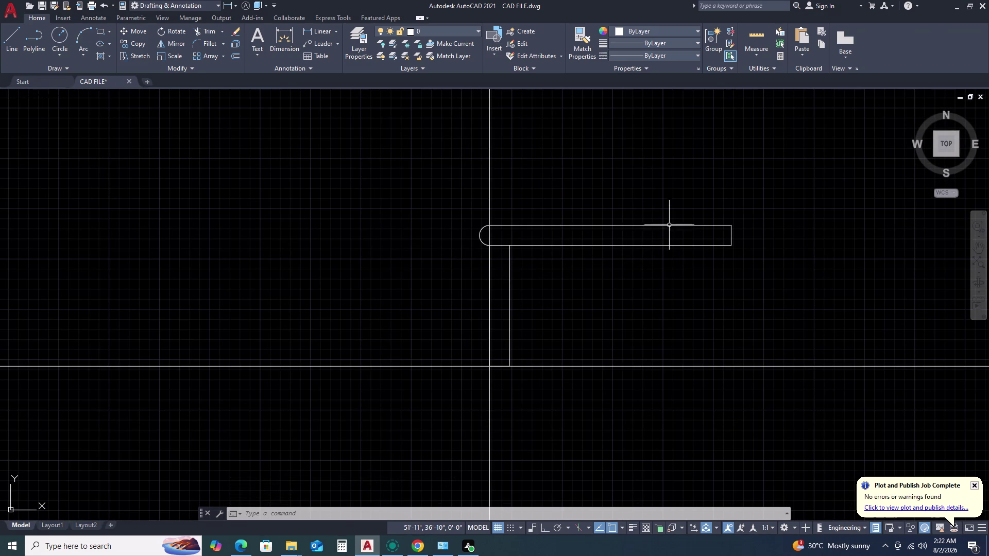
scroll(up, 3)
scroll(down, 3)
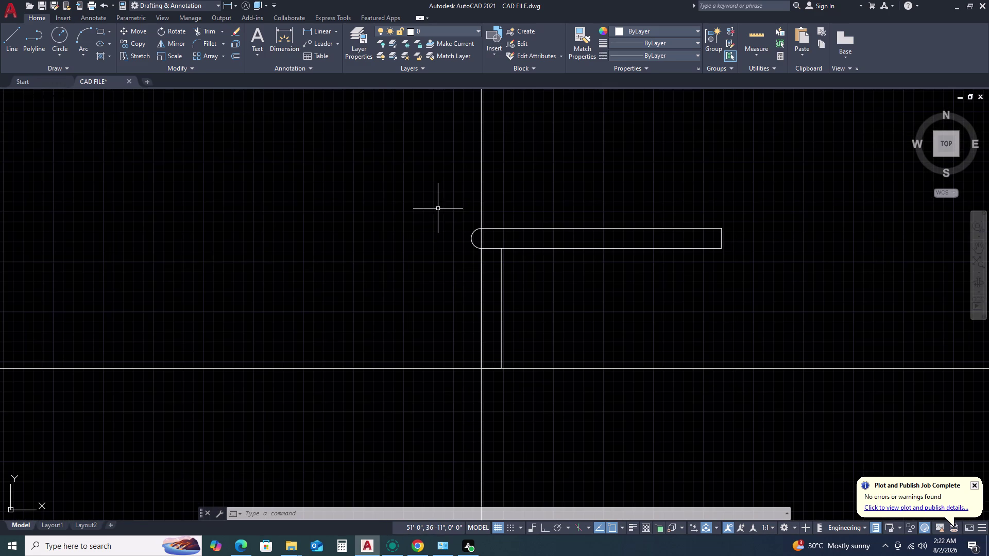
click(442, 184)
drag(728, 396, 723, 394)
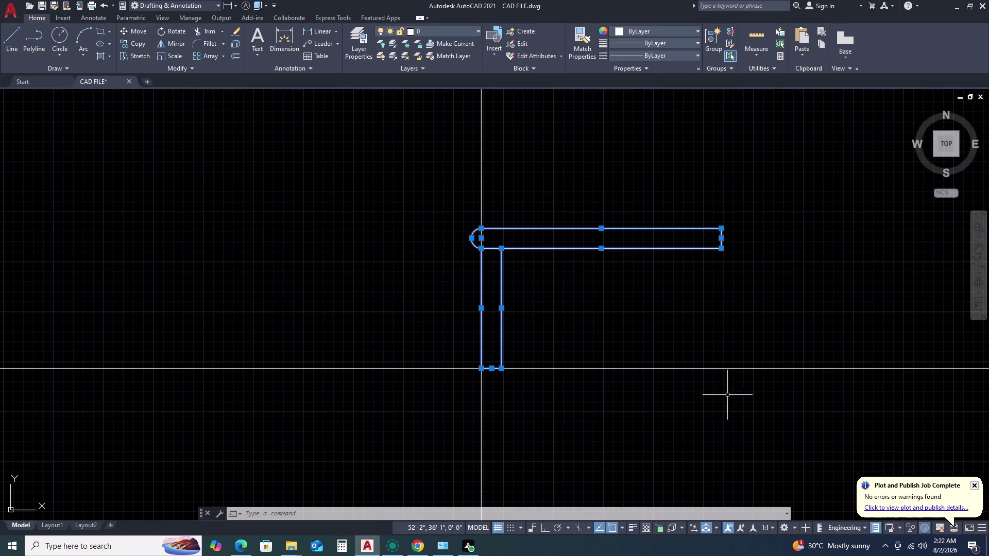
scroll(up, 3)
scroll(down, 3)
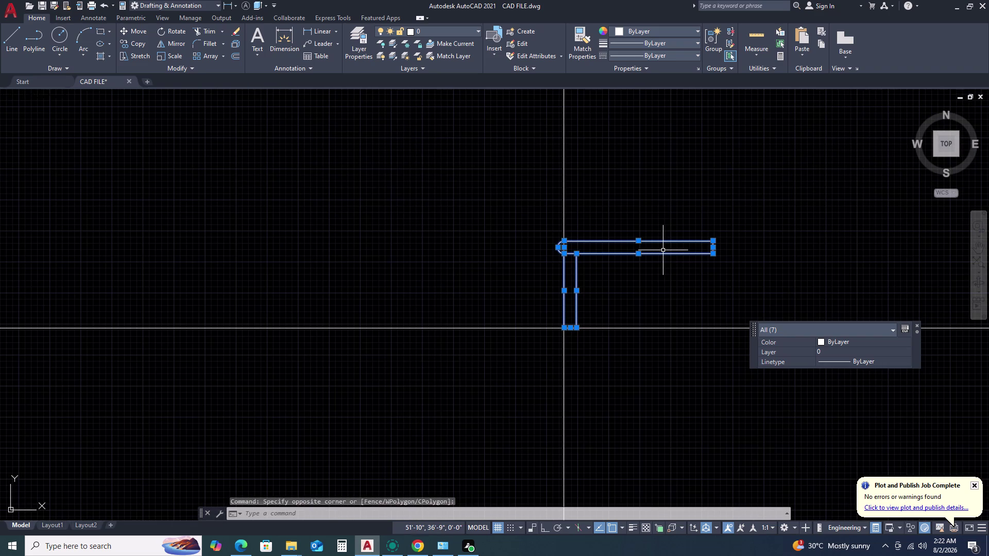
key(Escape)
key(Escape)
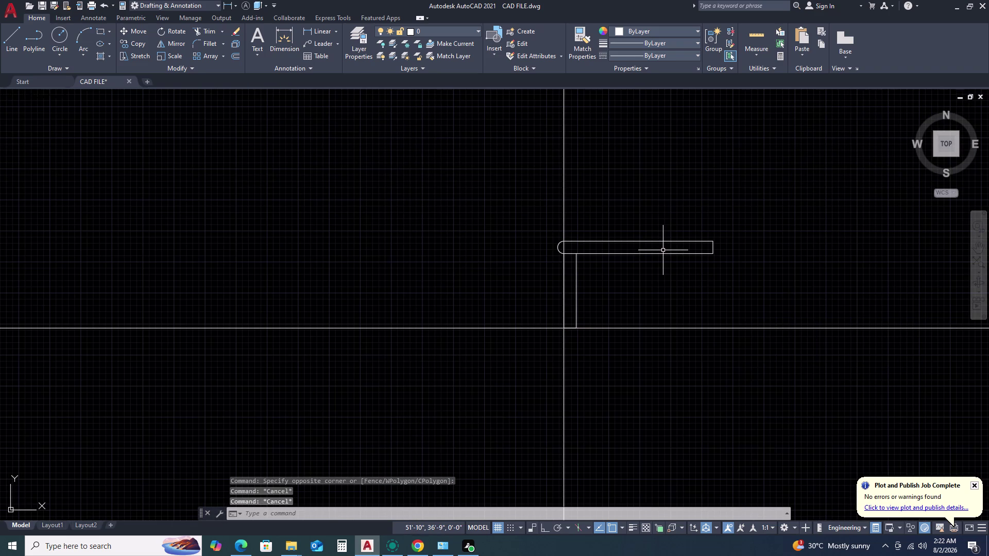
scroll(up, 3)
scroll(down, 3)
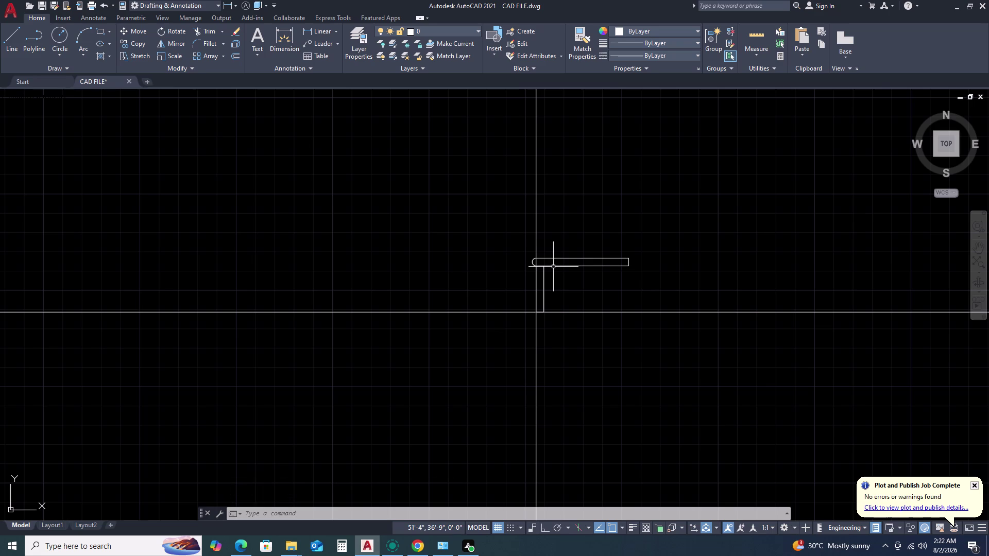
scroll(up, 3)
scroll(down, 3)
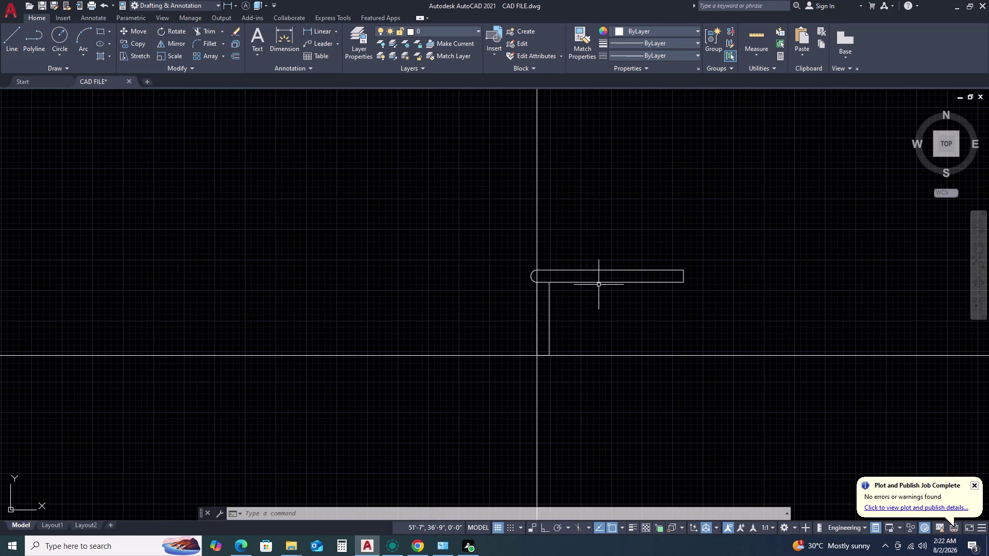
click(511, 256)
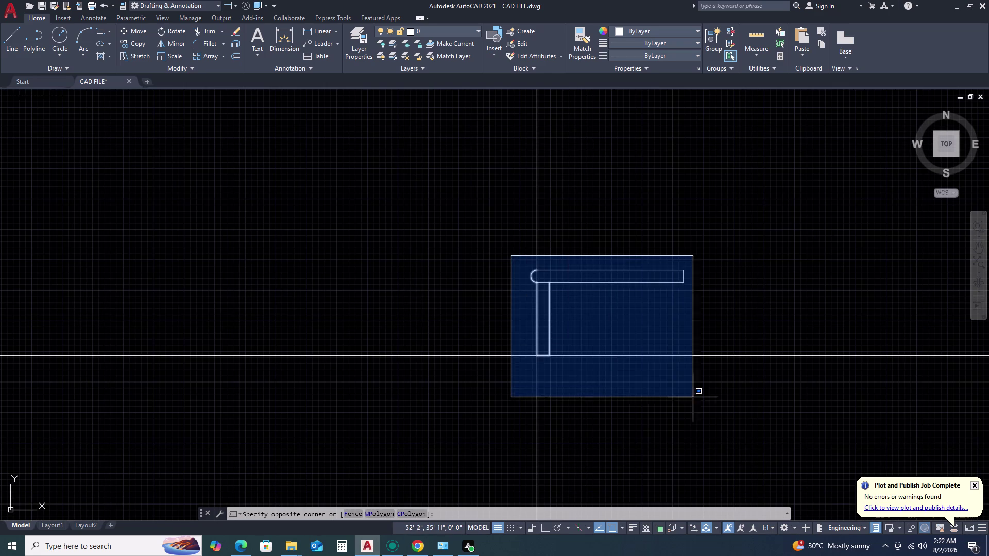
click(503, 267)
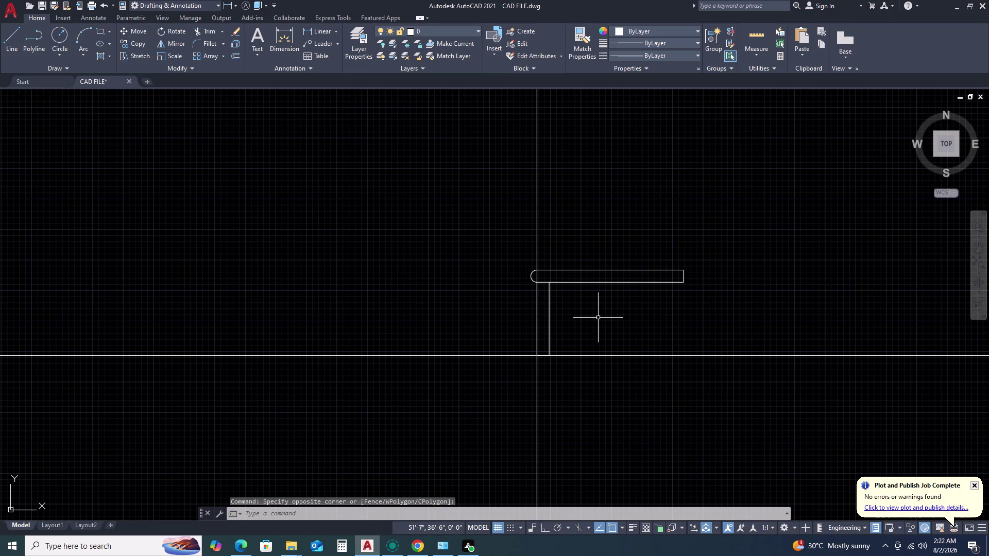
scroll(up, 3)
scroll(up, 3)
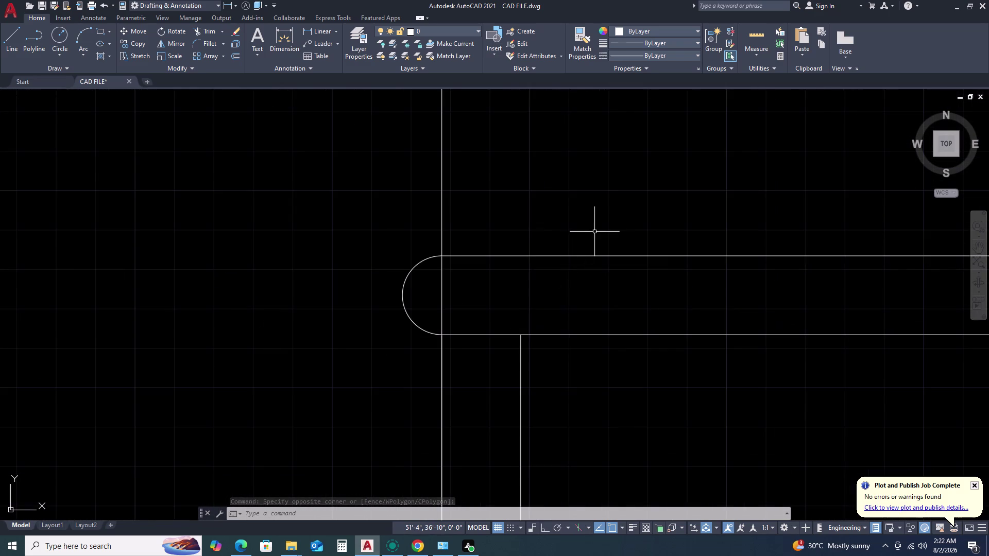
scroll(down, 3)
scroll(down, 3)
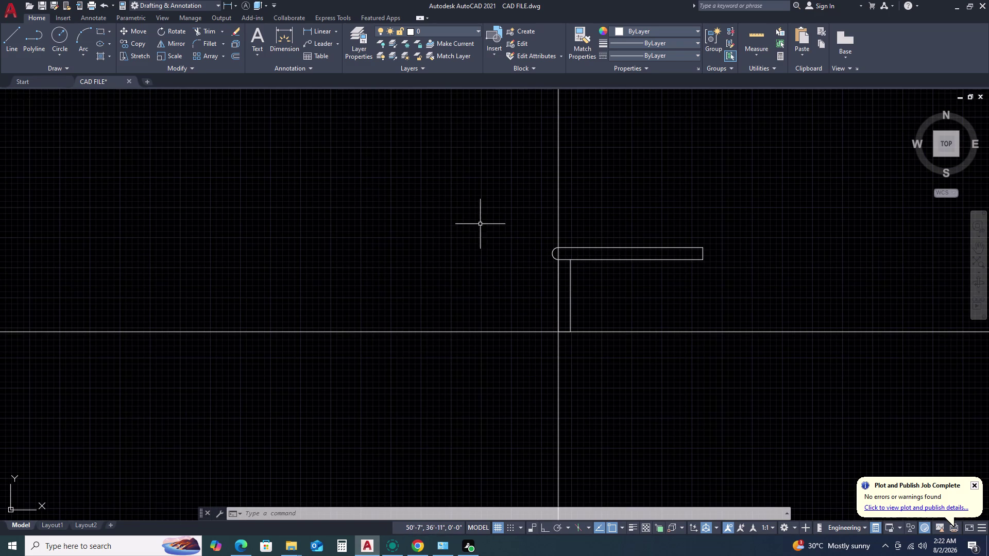
click(505, 214)
click(740, 380)
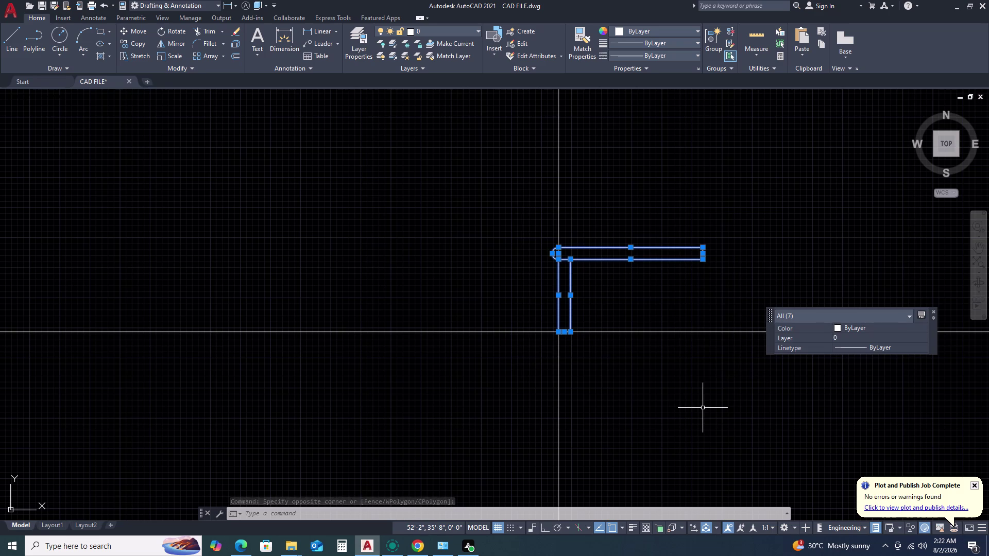
Copy the step from the riser's bottom to the tread's far end with CO.
text(CO)
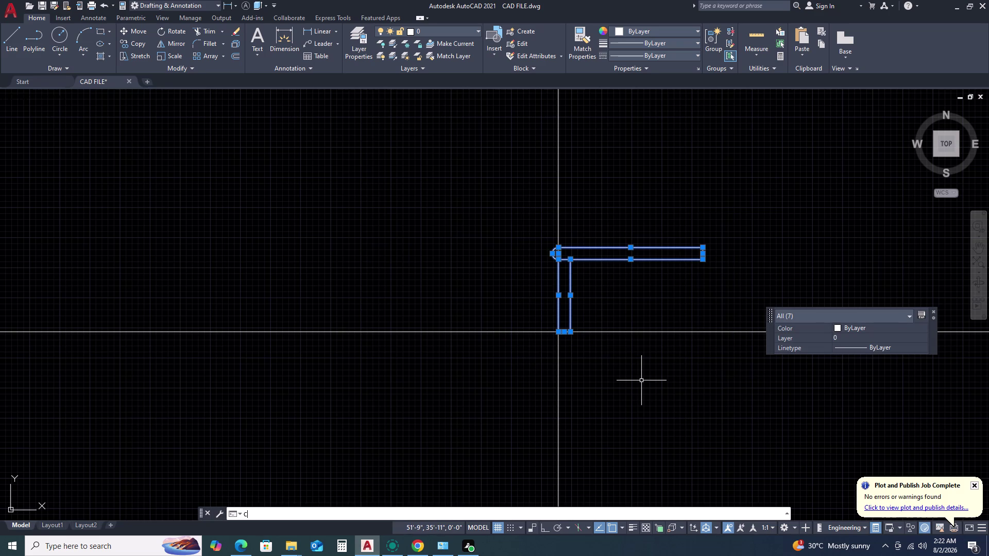
key(space)
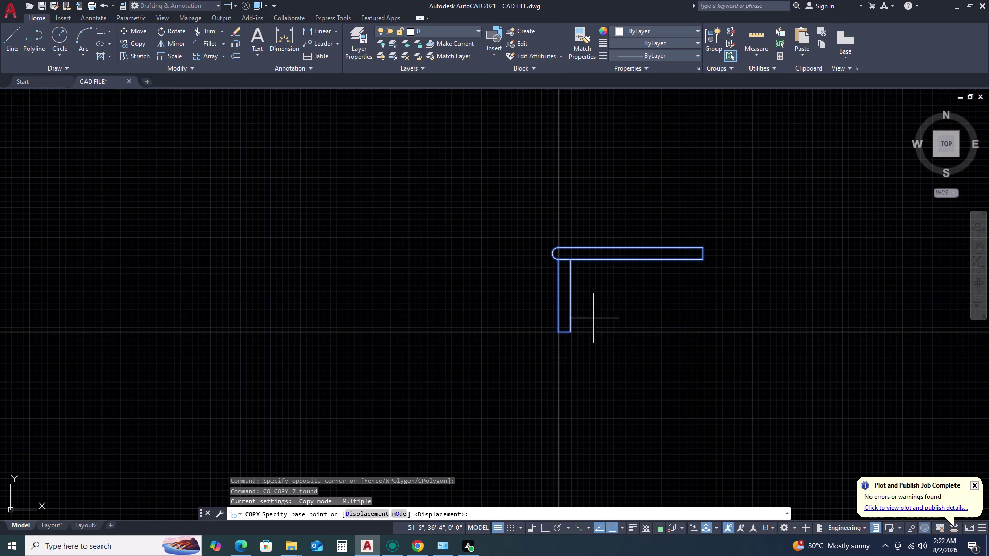
click(569, 329)
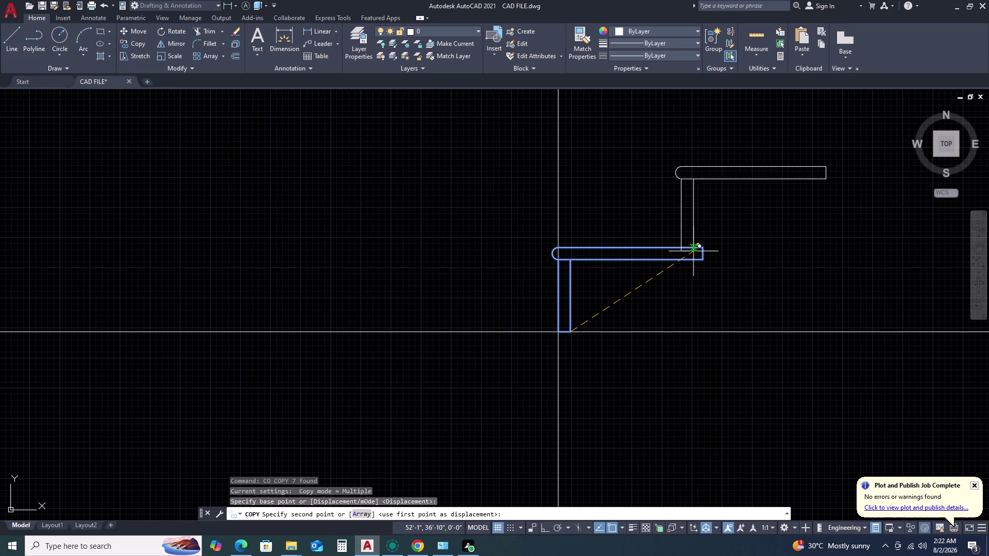
click(700, 248)
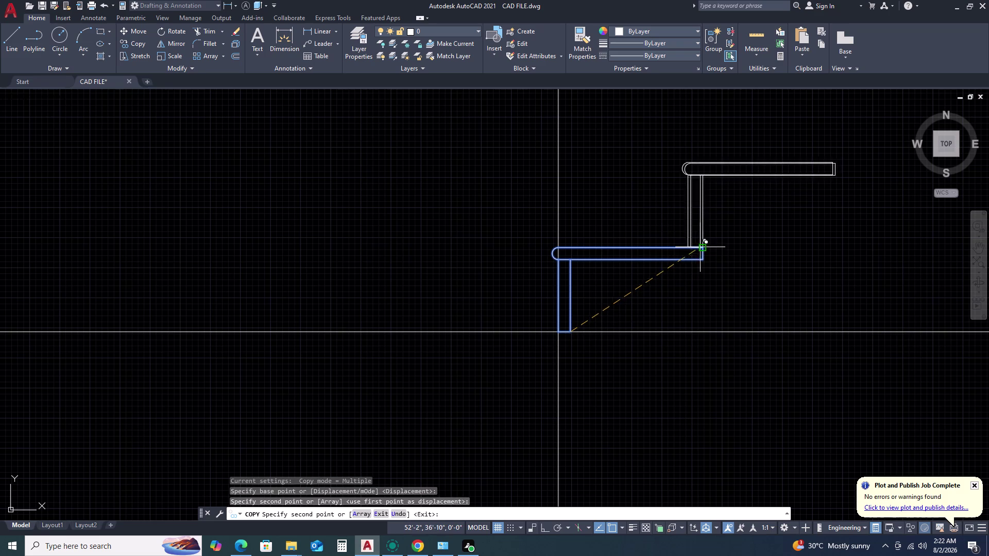
scroll(down, 3)
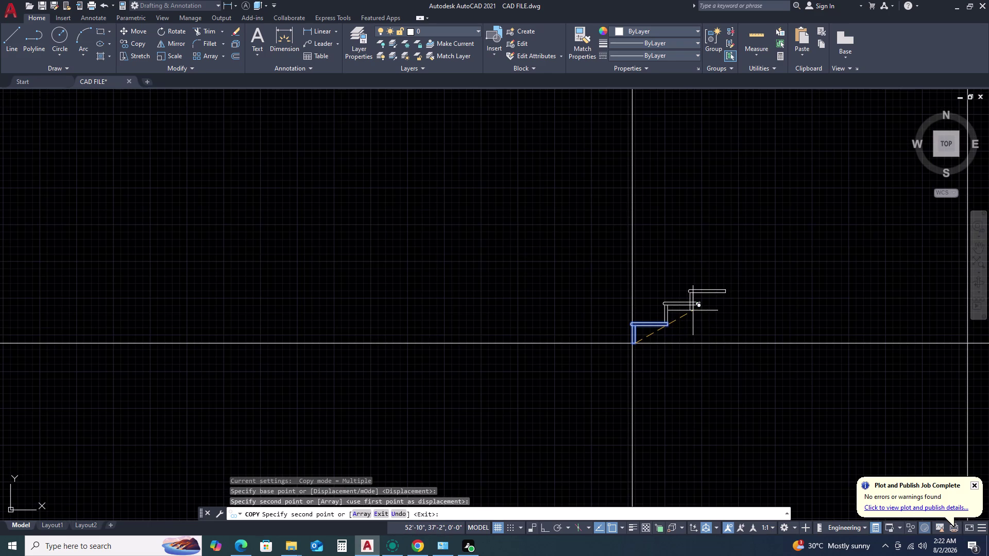
key(Escape)
Recentre the view on the two steps and begin window-selecting the upper step.
scroll(up, 3)
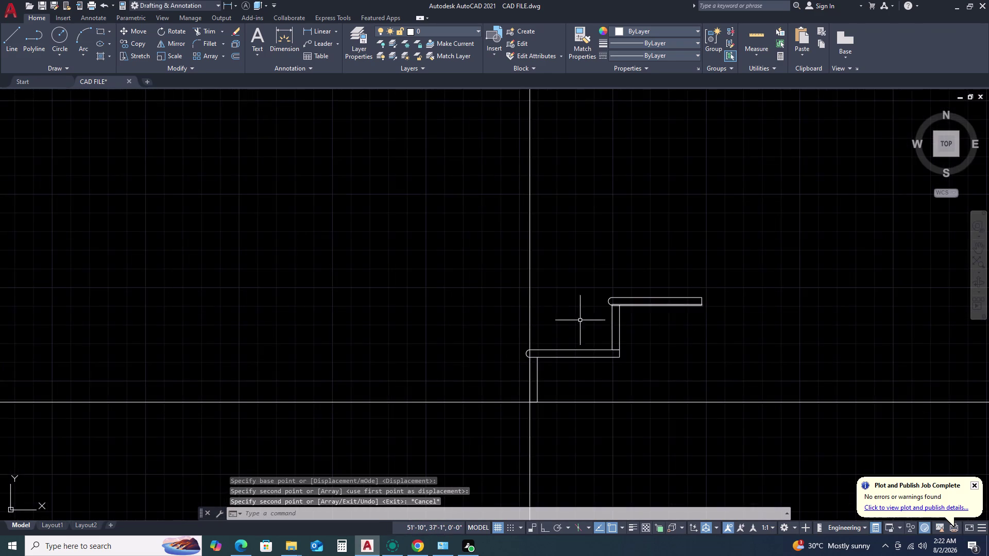
scroll(up, 3)
middle_drag(767, 345, 671, 333)
scroll(down, 3)
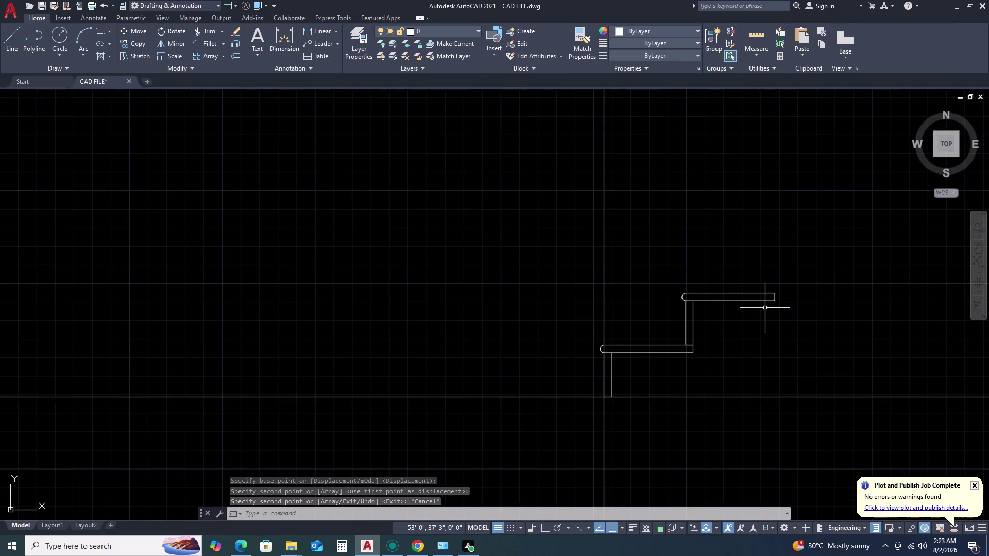
middle_drag(759, 310, 682, 314)
scroll(up, 3)
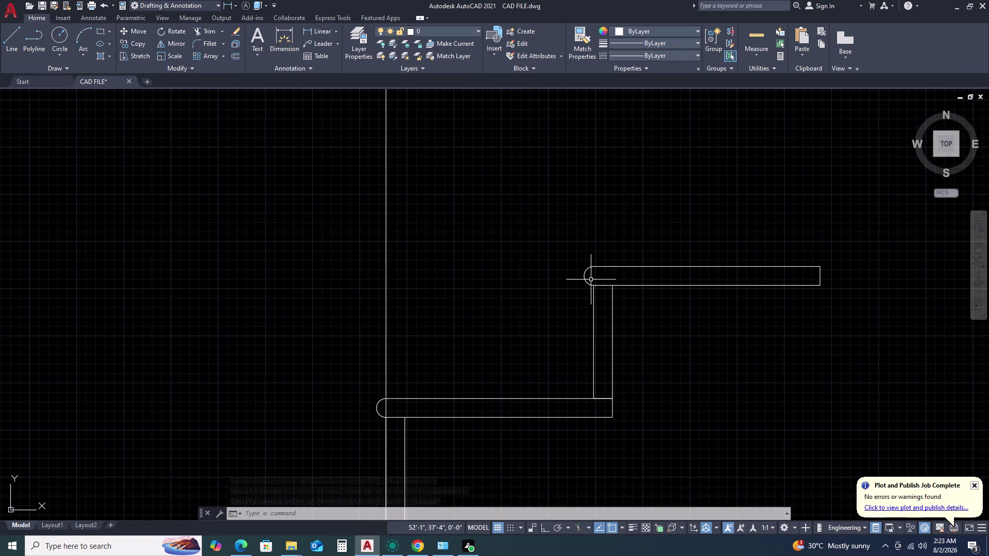
click(561, 238)
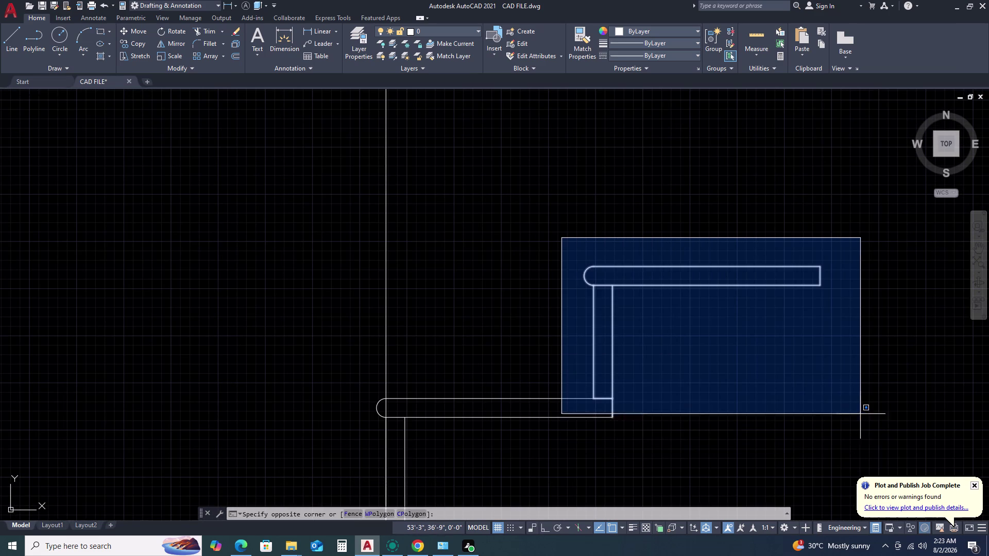
Window-select the upper tread and riser and start copying it with CO.
click(867, 408)
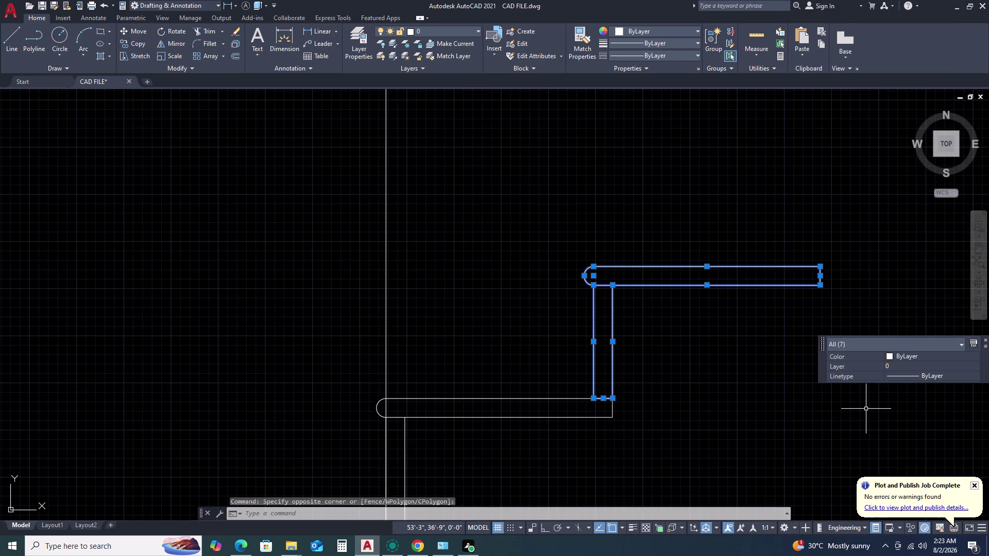
key(c)
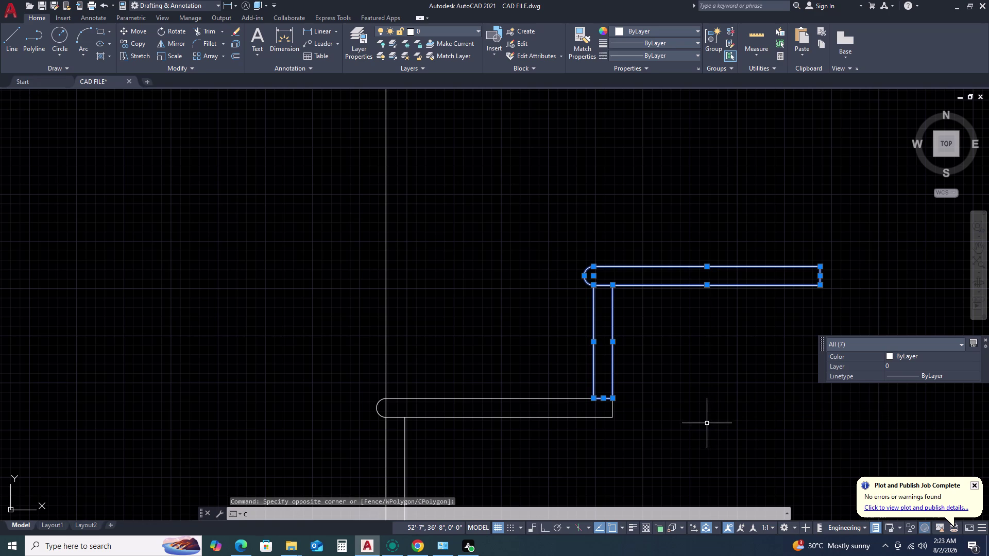
key(o)
key(space)
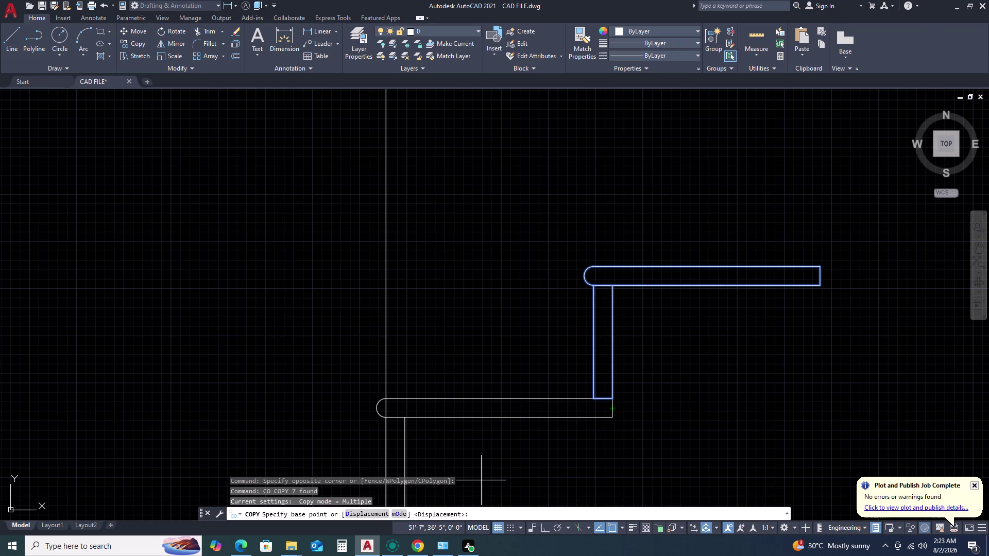
Copy the upper step from its riser's bottom to one step higher.
click(614, 400)
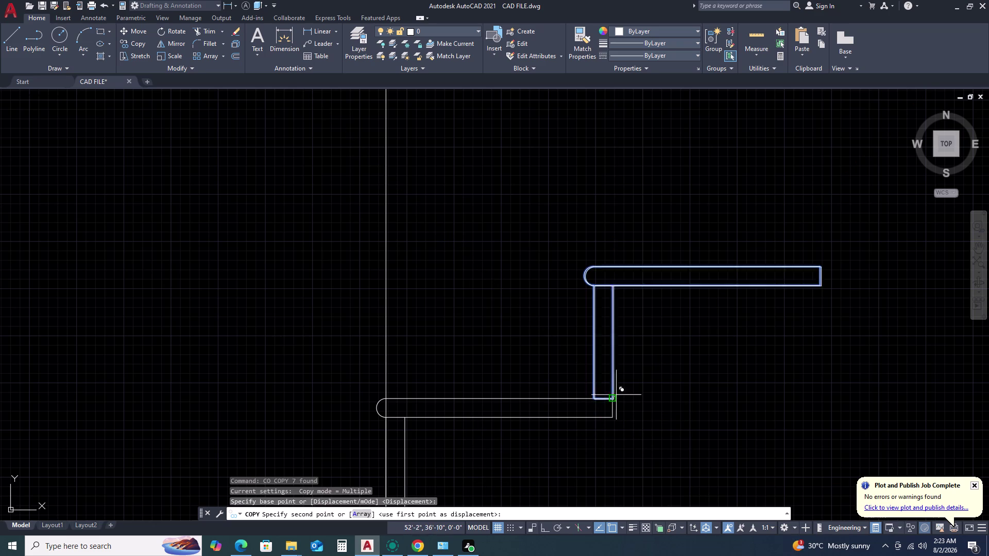
click(820, 264)
scroll(down, 3)
middle_drag(776, 331, 538, 350)
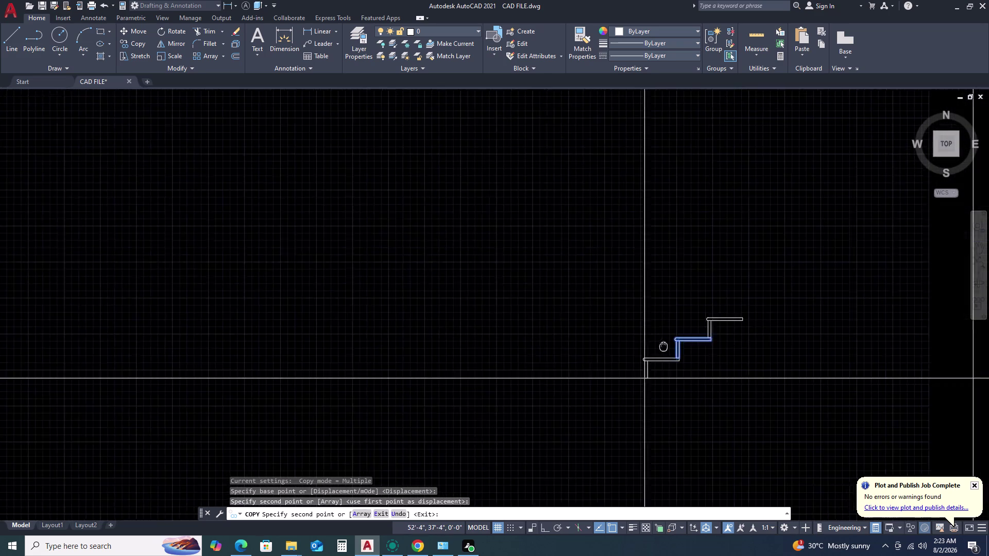
middle_drag(538, 350, 523, 349)
scroll(up, 3)
scroll(up, 3)
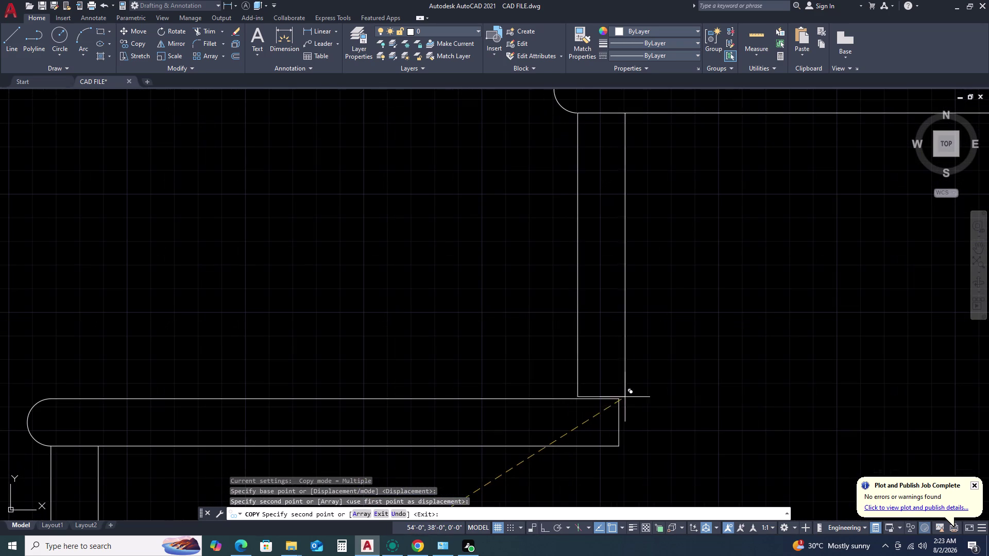
Place further step copies at successive tread corners up the slope.
click(619, 400)
scroll(down, 3)
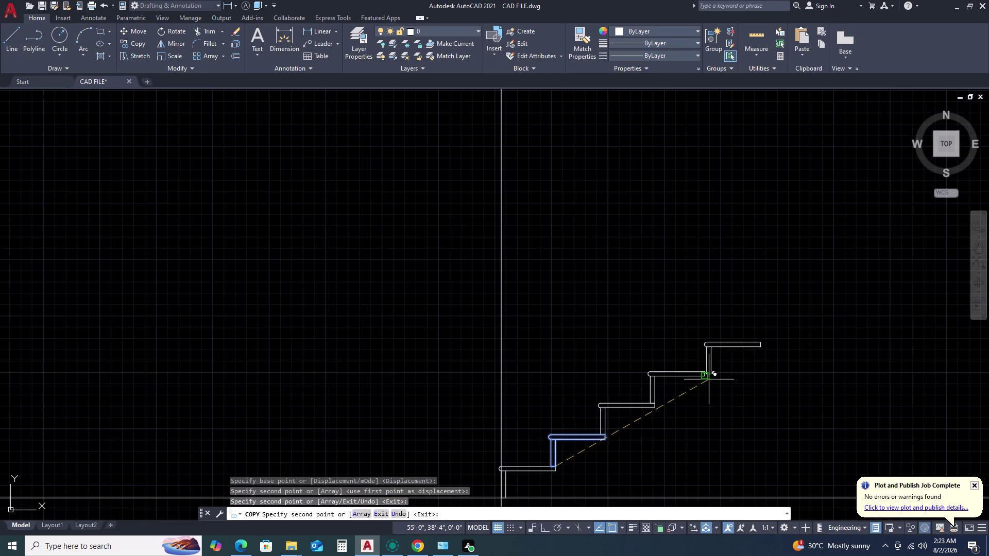
scroll(up, 3)
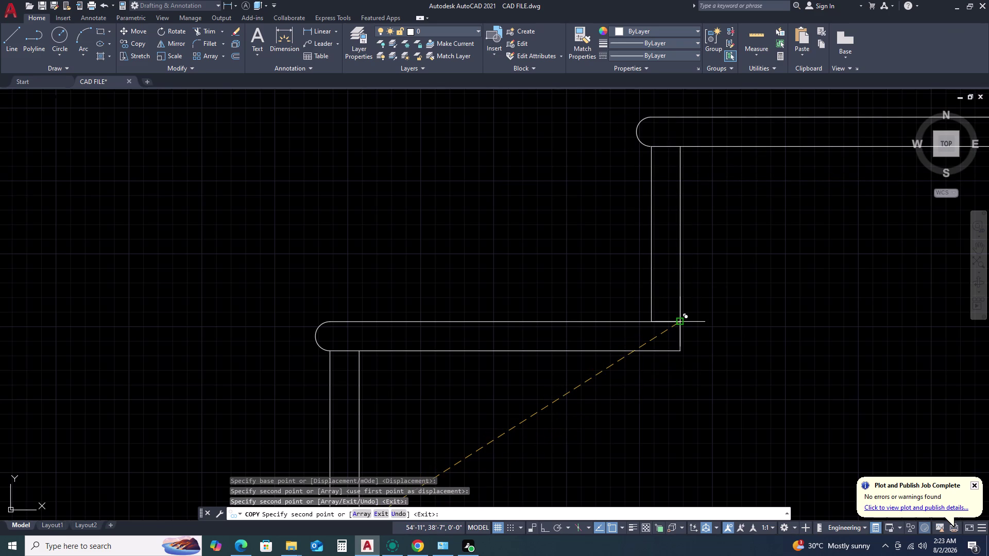
scroll(down, 3)
scroll(up, 3)
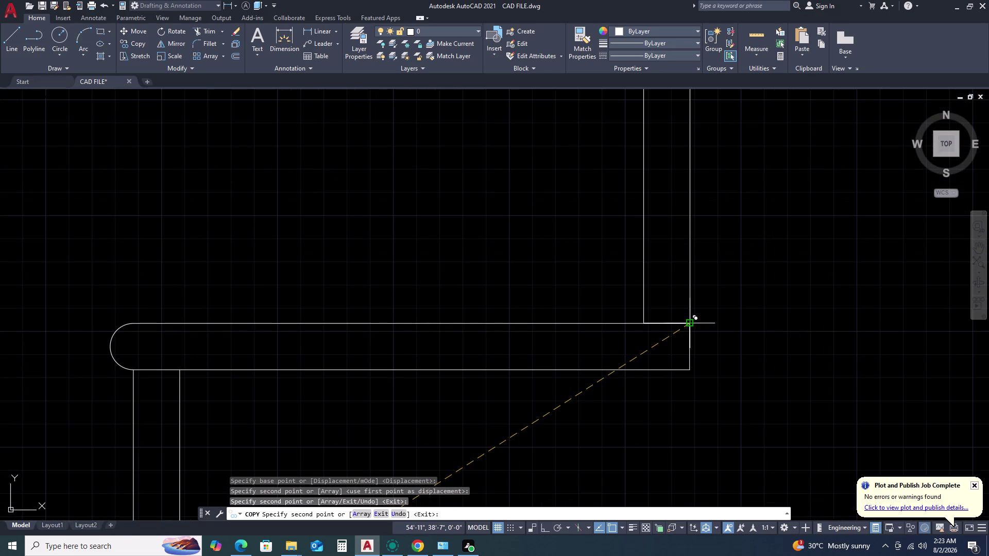
click(687, 326)
click(693, 322)
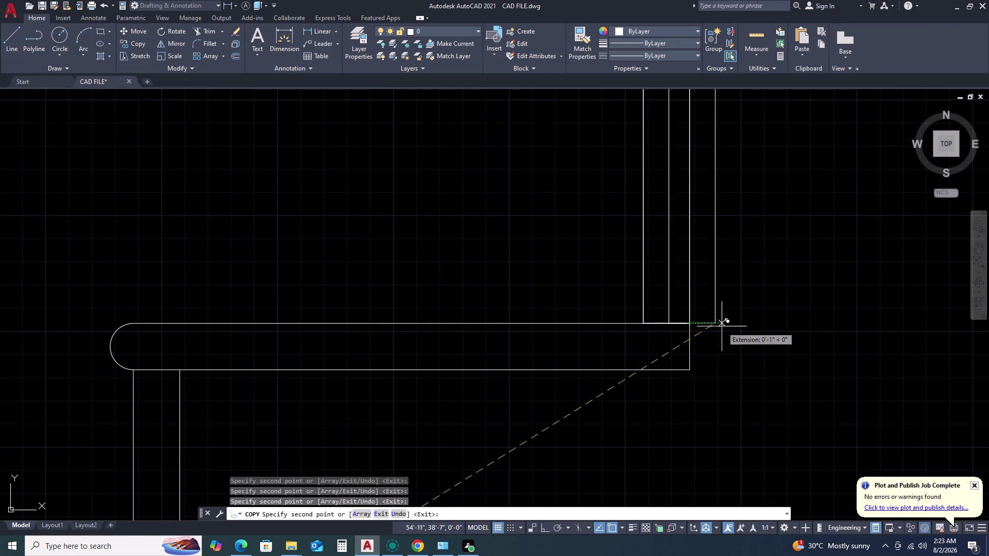
Add the last step copy at the top corner and end the copy command.
scroll(down, 3)
middle_drag(825, 323, 675, 364)
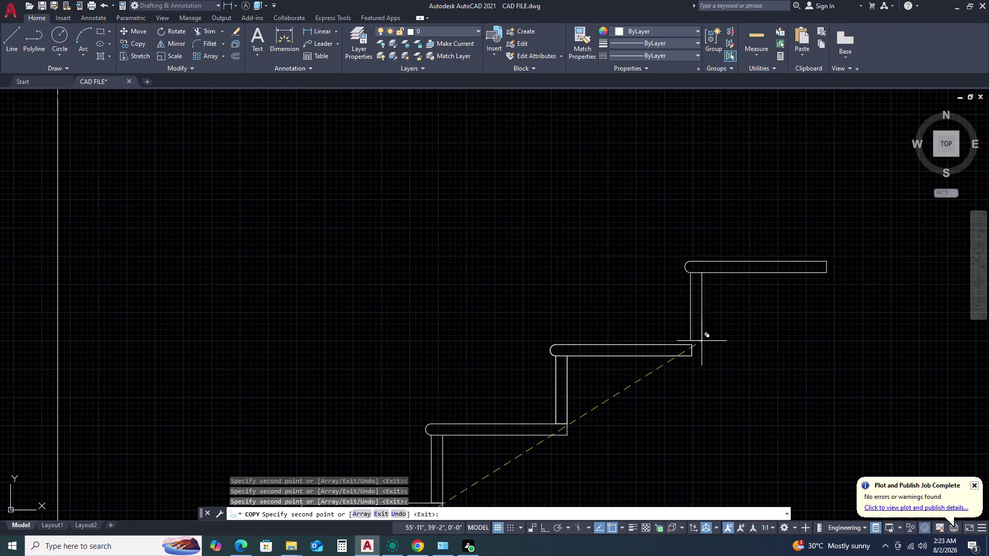
scroll(up, 3)
click(698, 355)
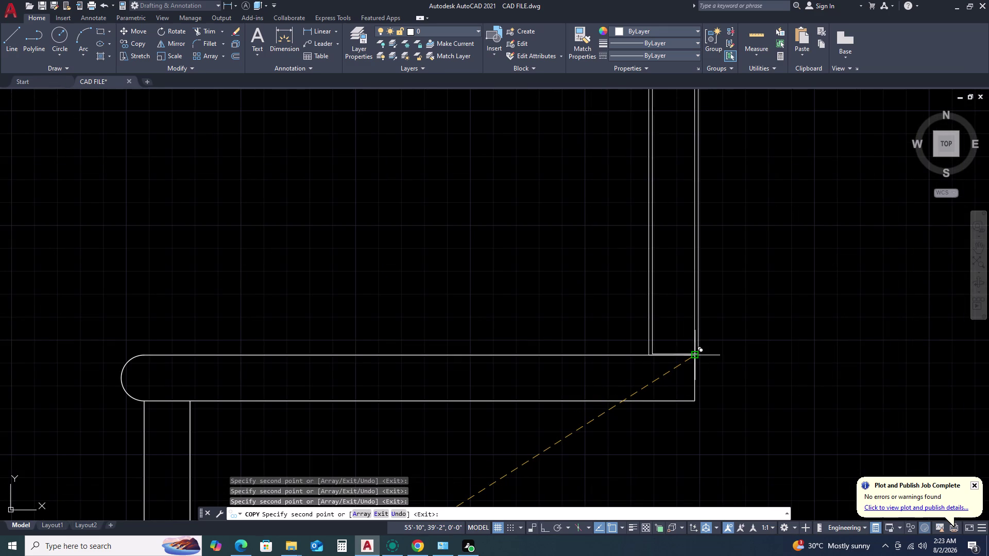
scroll(down, 3)
scroll(down, 3)
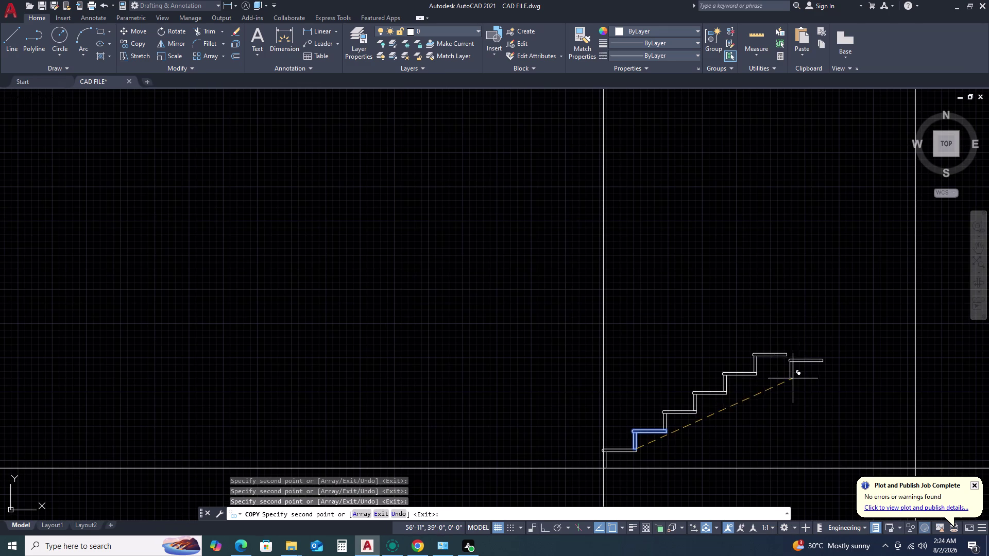
scroll(up, 3)
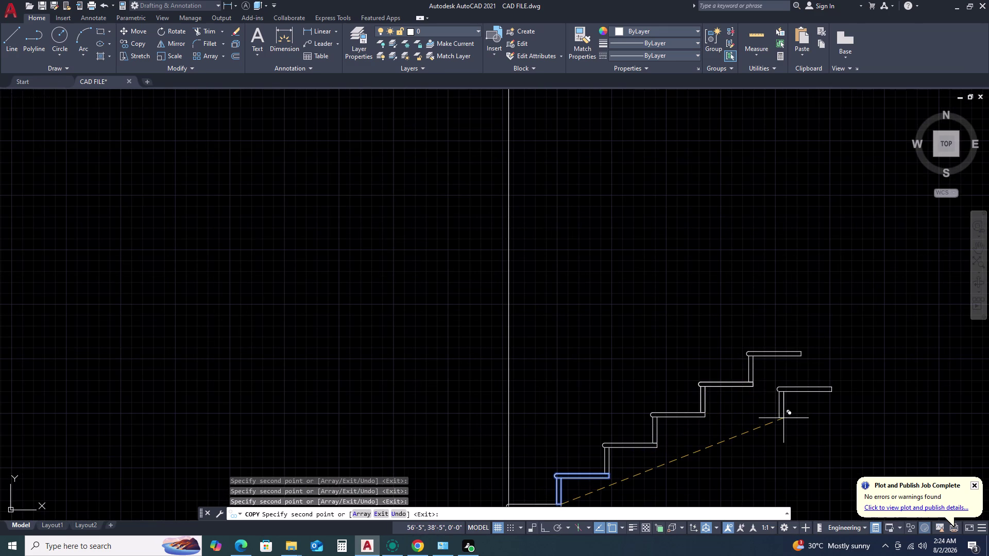
key(Escape)
Pan and zoom to bring the whole stepped section into view.
scroll(down, 3)
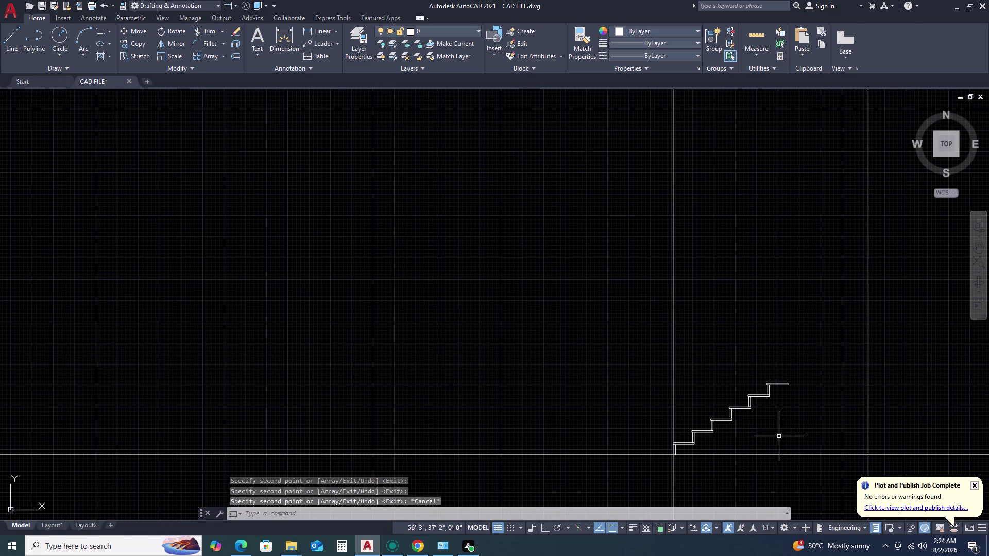
middle_drag(755, 422, 751, 421)
middle_drag(727, 427, 712, 413)
middle_drag(709, 419, 702, 410)
middle_click(700, 409)
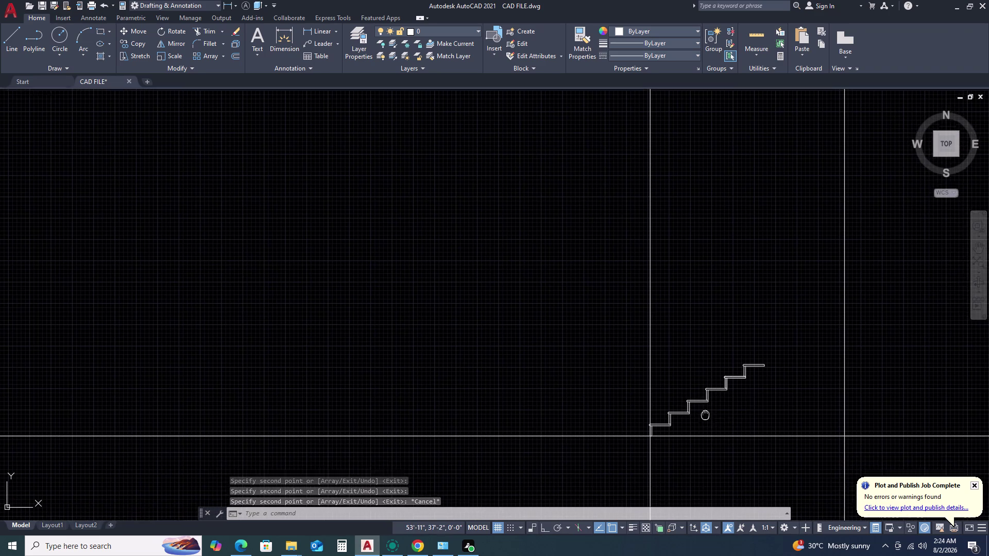
scroll(up, 3)
scroll(up, 3)
scroll(down, 3)
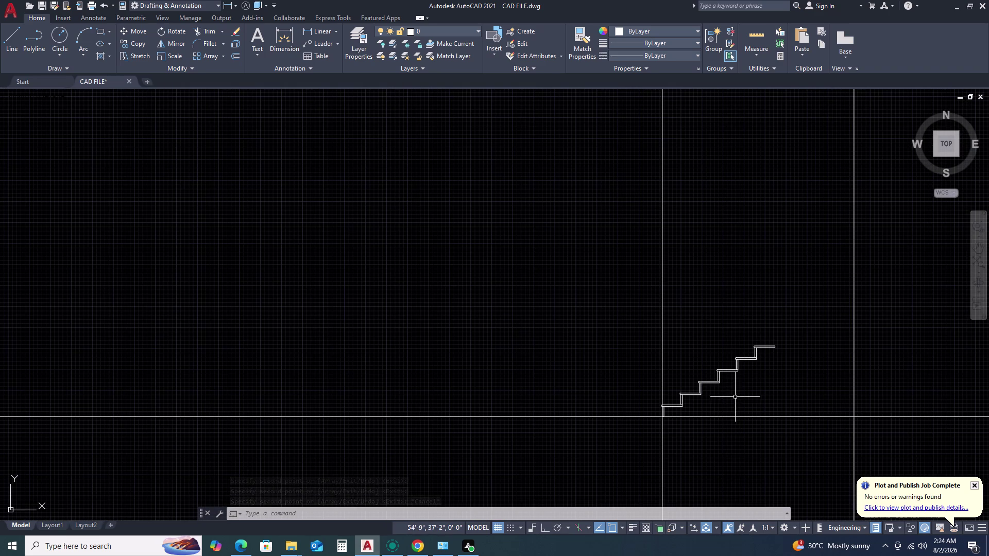
middle_click(735, 397)
middle_drag(731, 412, 660, 393)
middle_click(656, 391)
scroll(up, 3)
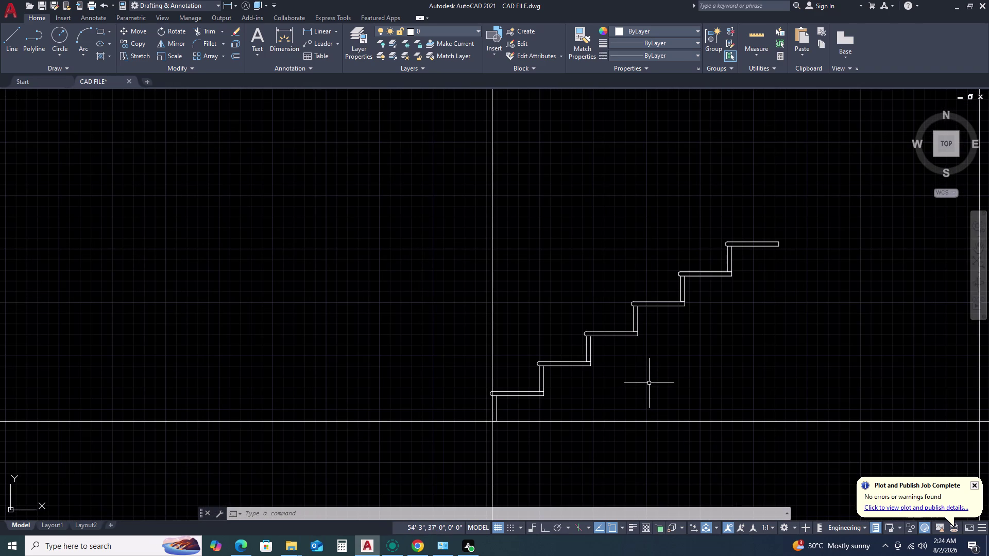
scroll(up, 3)
middle_click(680, 361)
middle_click(680, 361)
middle_click(574, 358)
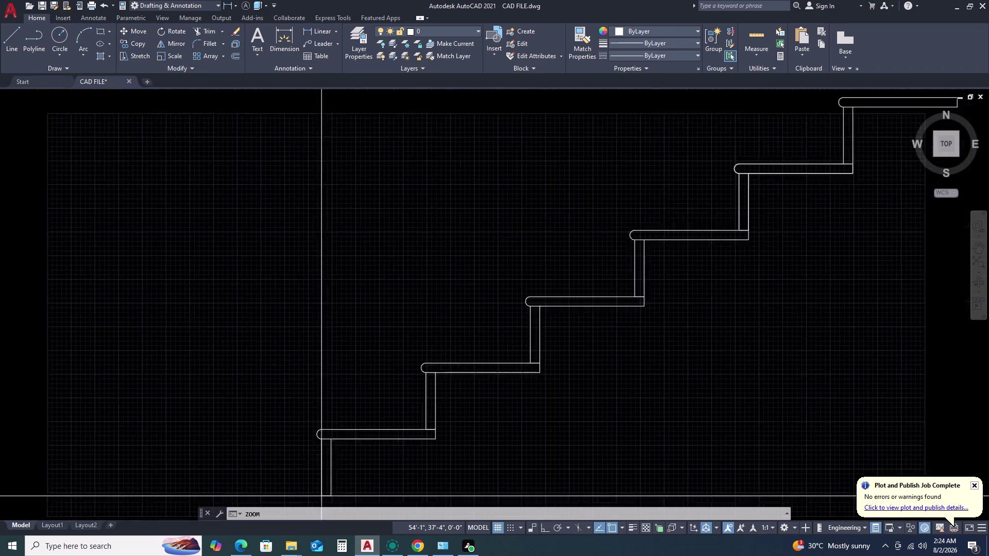
scroll(down, 3)
middle_click(593, 337)
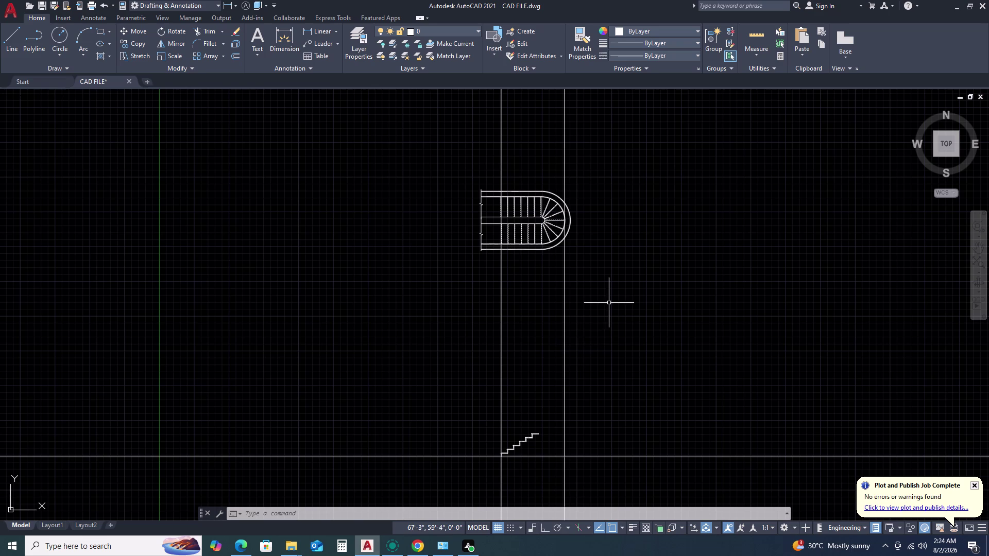
middle_drag(529, 451, 530, 397)
middle_click(529, 394)
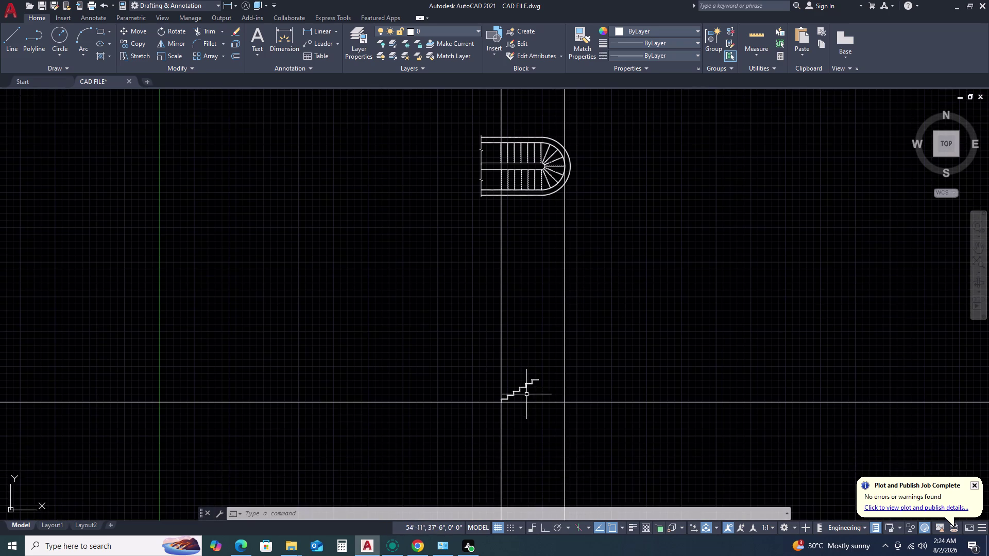
scroll(up, 3)
middle_click(457, 413)
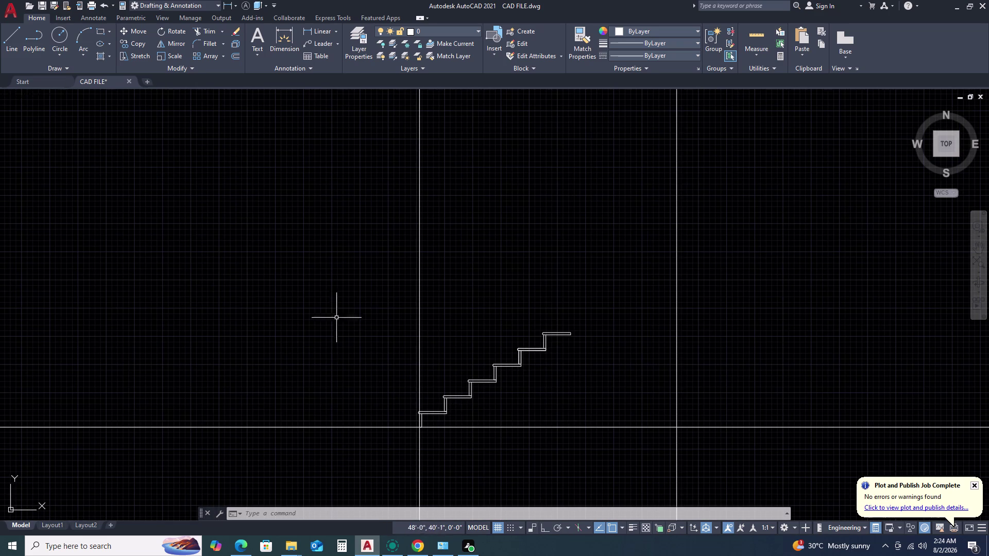
click(355, 265)
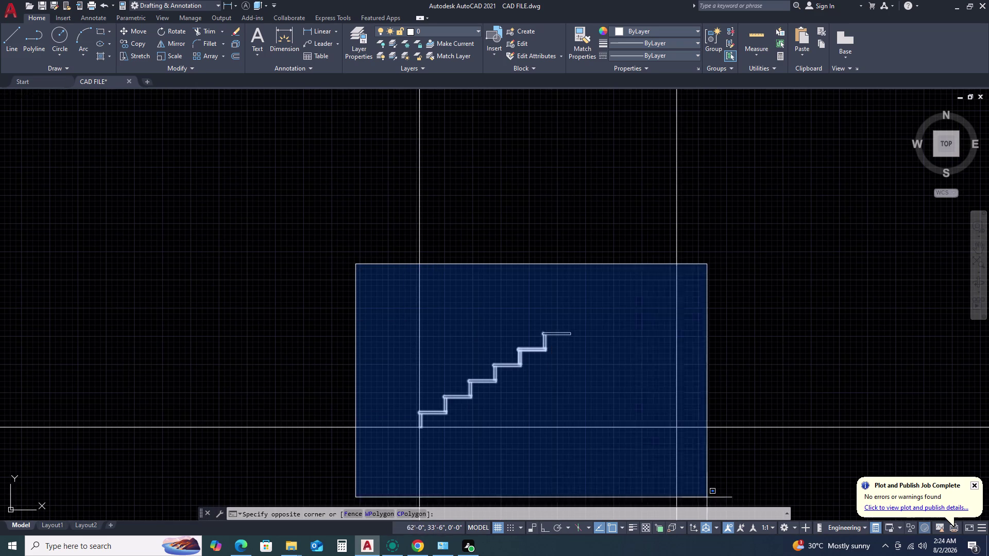
click(367, 310)
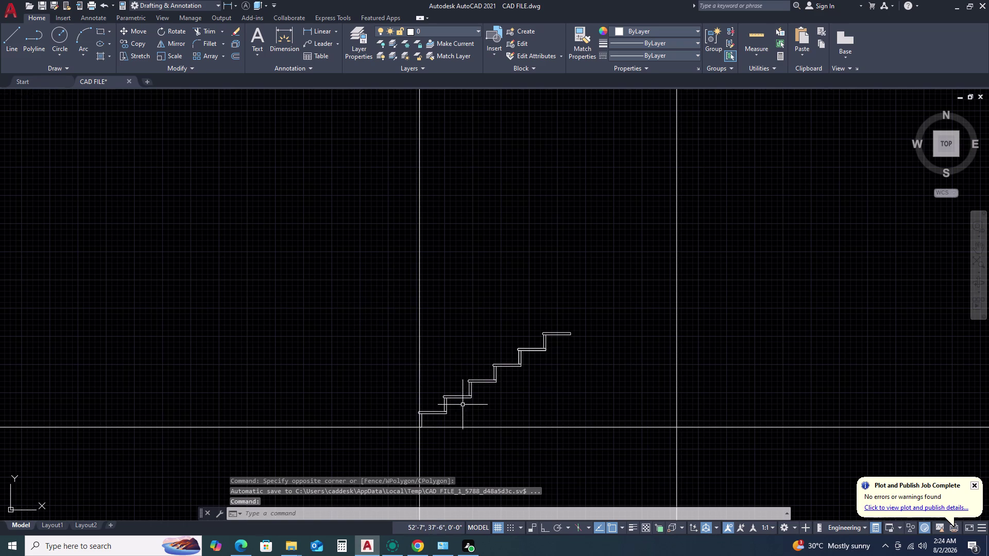
middle_drag(529, 455, 537, 414)
middle_click(538, 407)
scroll(down, 3)
middle_drag(568, 433, 562, 407)
middle_click(554, 385)
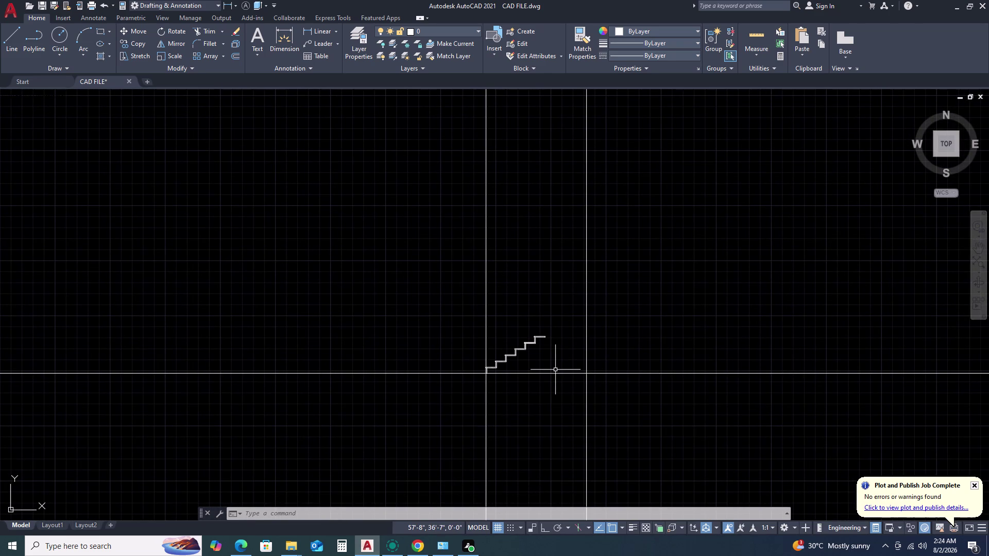
scroll(up, 3)
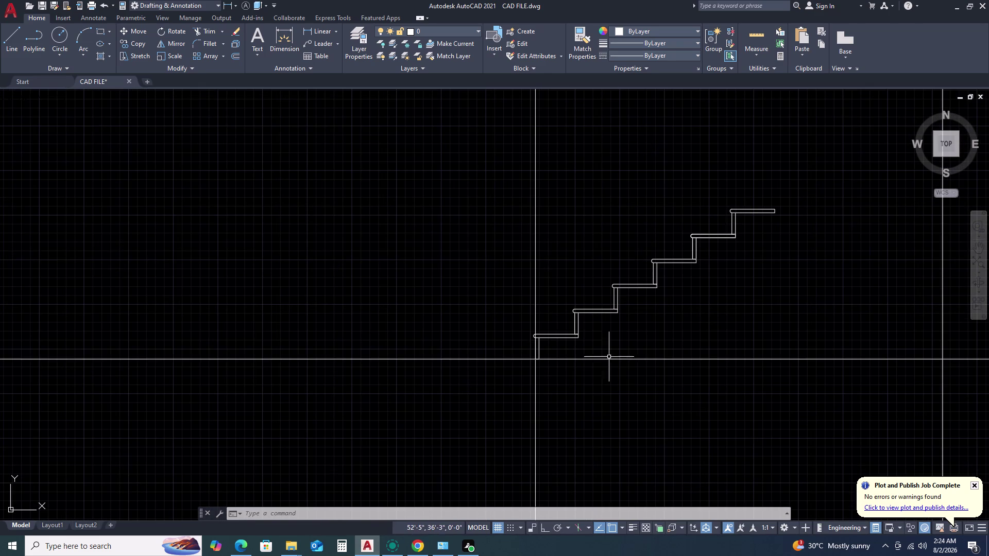
middle_drag(660, 332, 627, 344)
middle_click(616, 345)
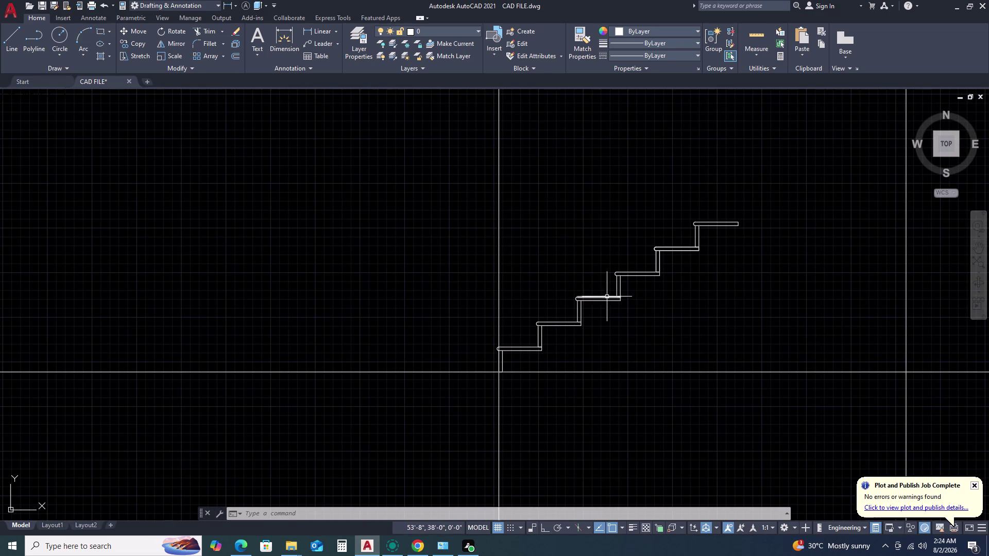
click(680, 217)
click(742, 247)
scroll(up, 3)
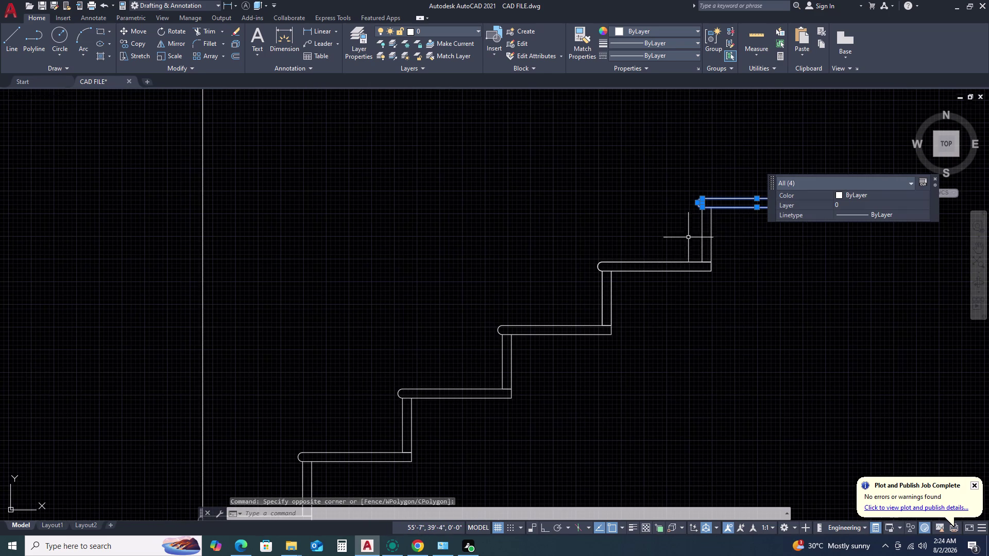
Select the top tread and riser and start copying them with CO.
click(737, 232)
click(673, 231)
middle_drag(749, 299, 737, 308)
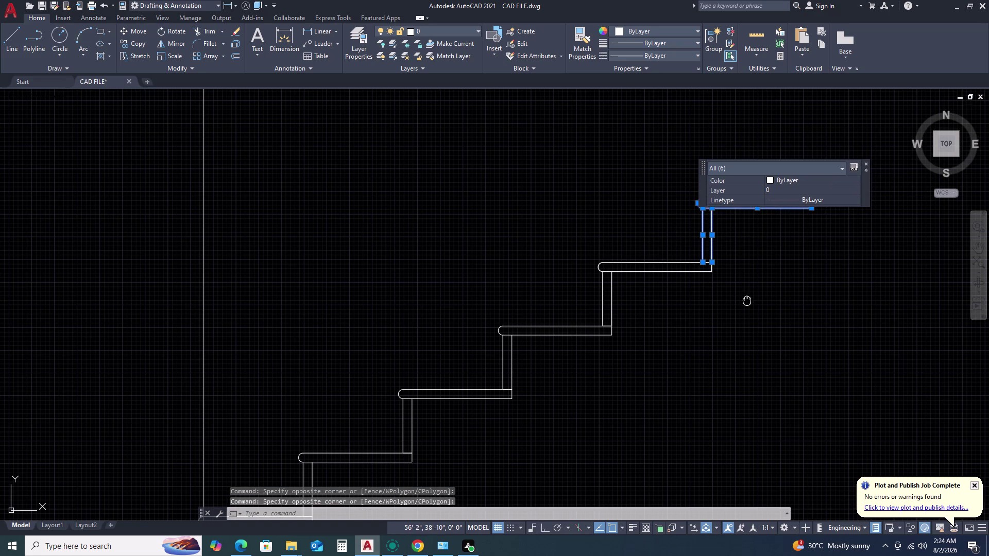
middle_drag(736, 308, 629, 339)
middle_drag(603, 341, 595, 344)
text(CO)
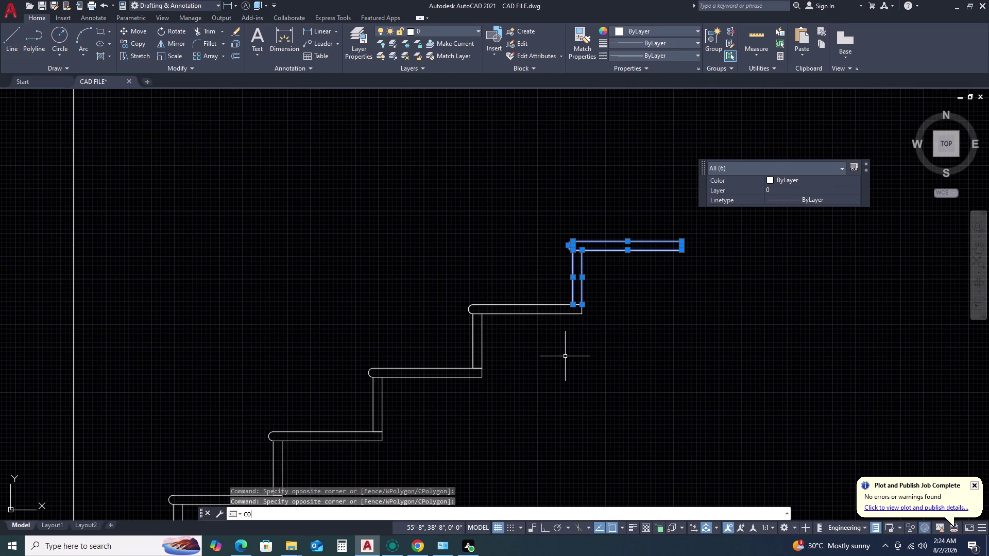
key(space)
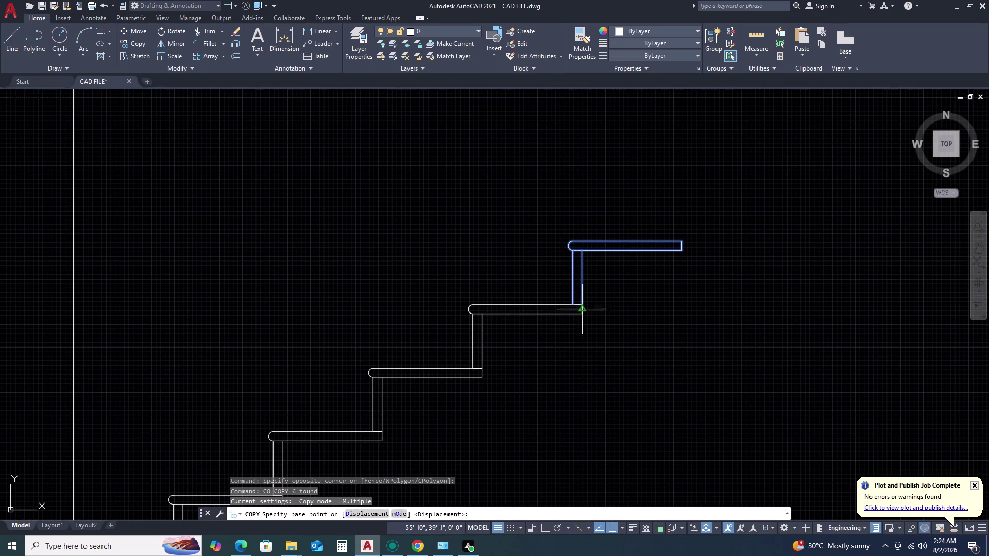
Copy the top step from its riser's bottom onto the top tread's corner, then select the new tread.
scroll(up, 3)
click(579, 308)
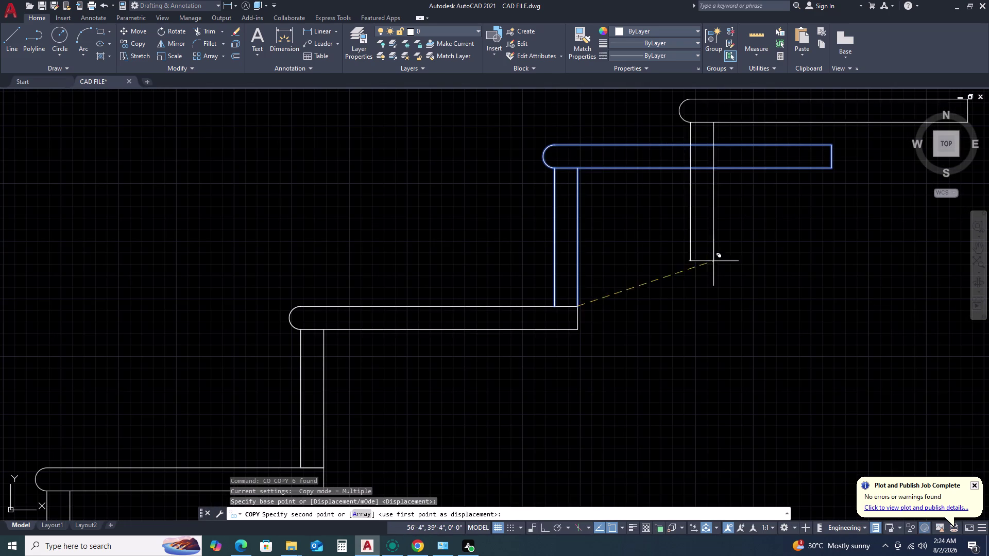
middle_drag(790, 251, 475, 361)
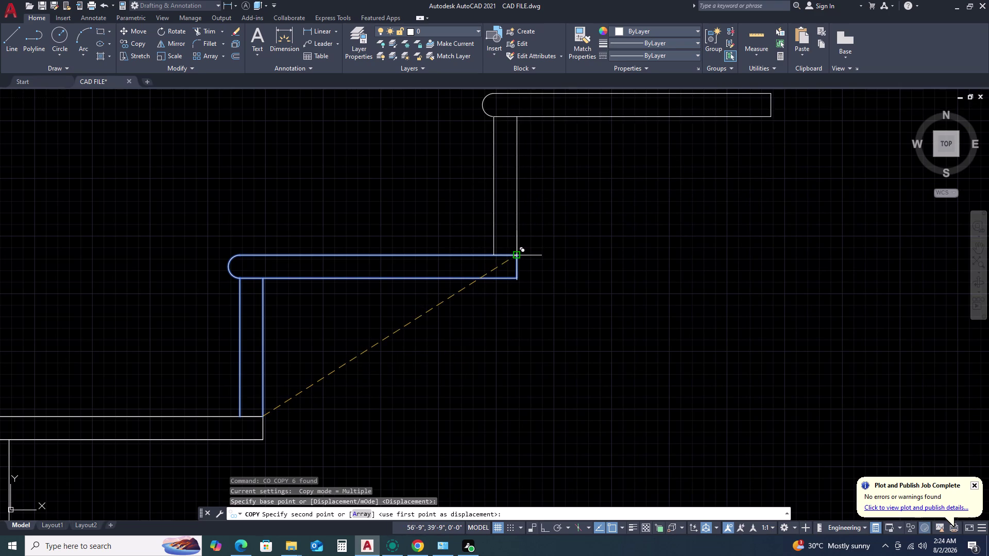
click(519, 255)
scroll(down, 3)
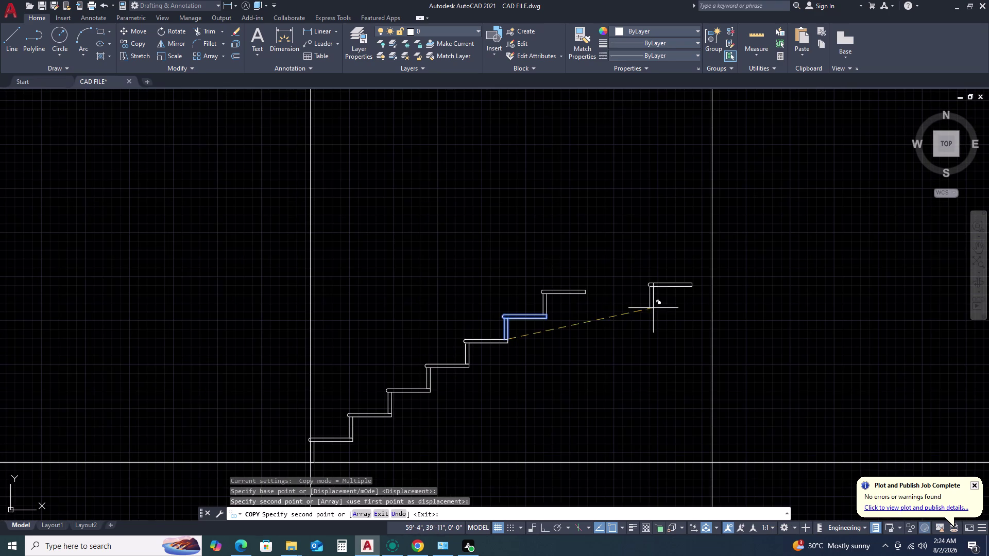
key(Escape)
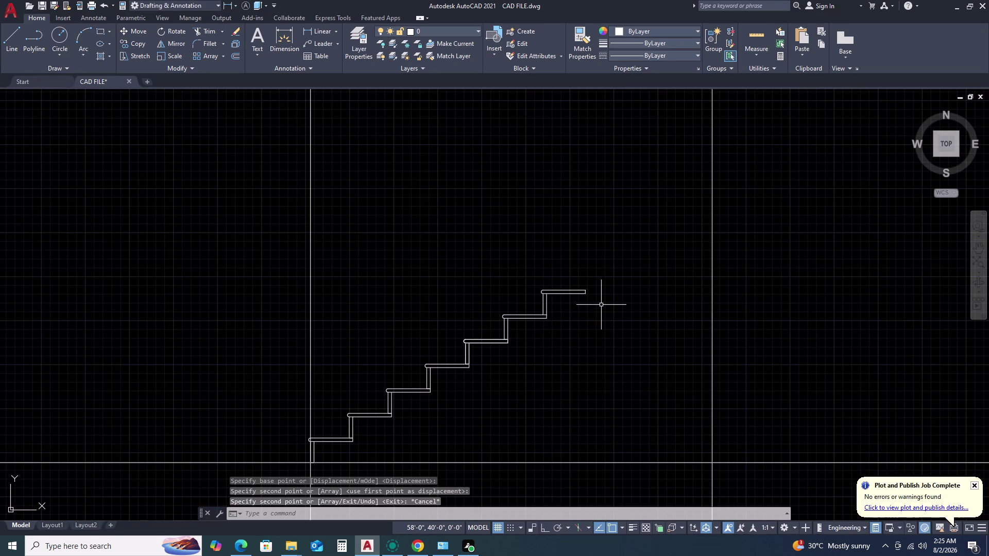
scroll(up, 3)
drag(639, 256, 636, 261)
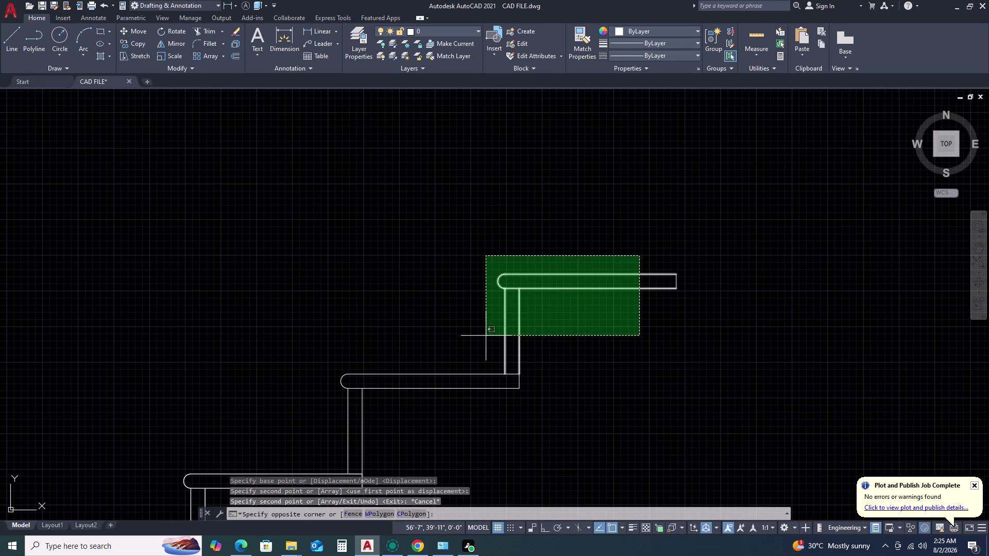
Select the new top tread, then clear the selection with Esc.
click(480, 336)
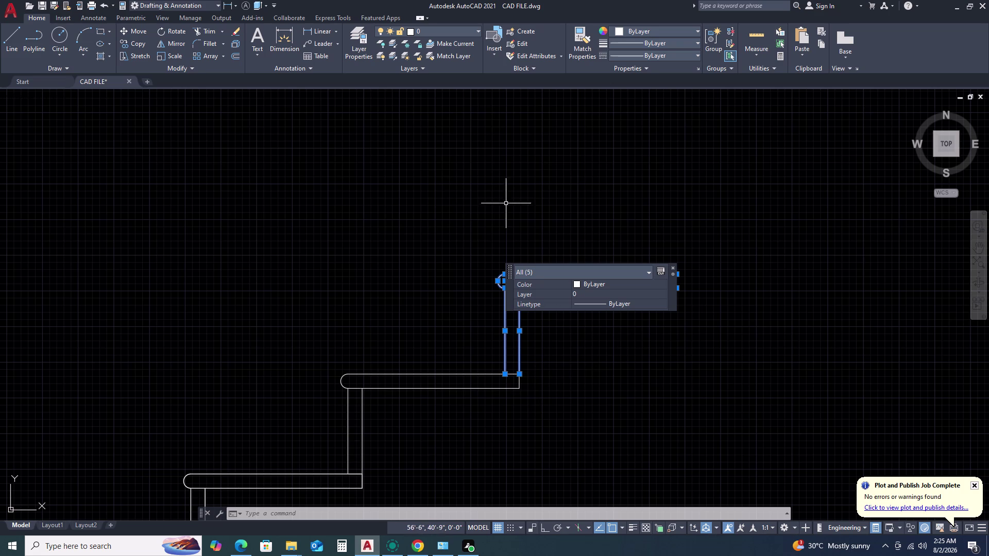
click(675, 267)
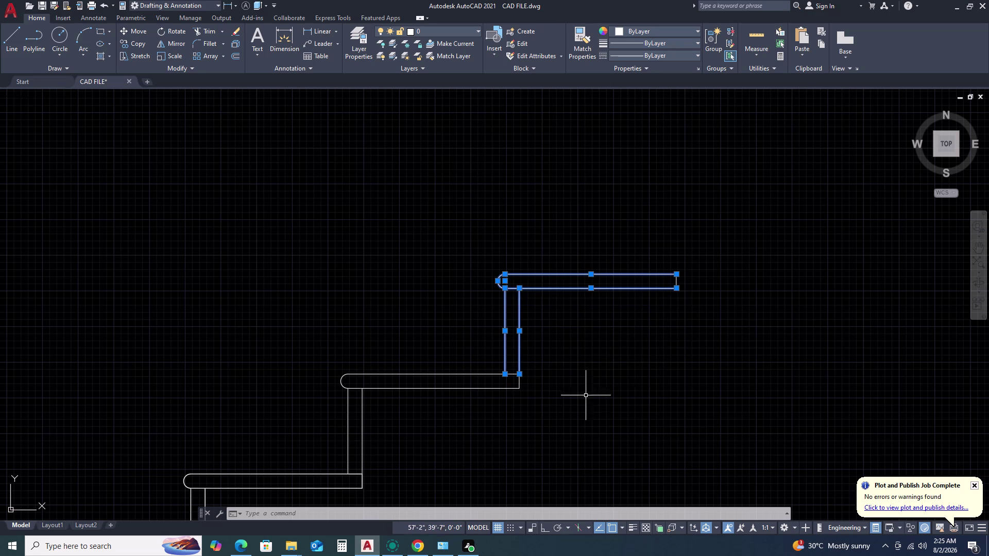
scroll(down, 3)
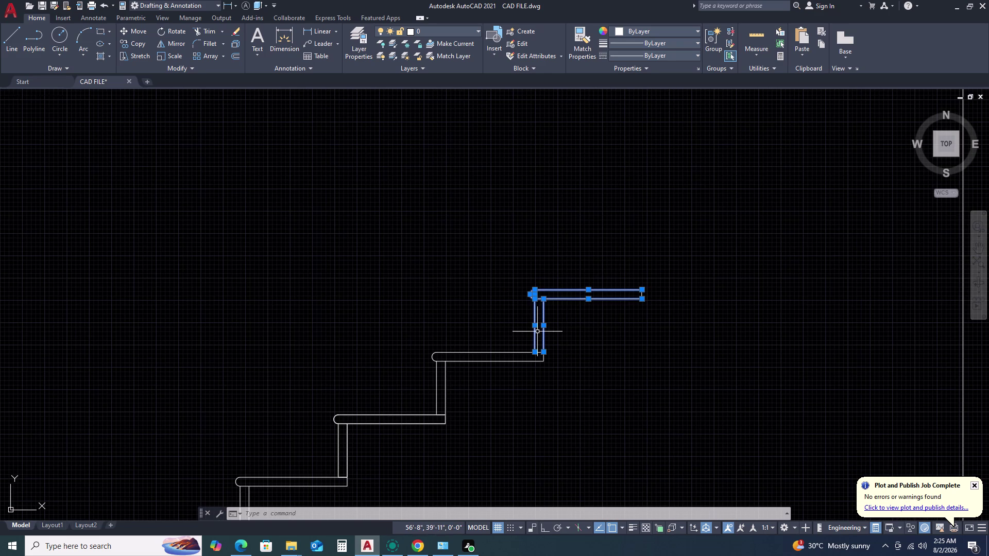
key(Escape)
key(Escape)
key(Escape)
Zoom and pan across the stepped section and up toward the staircase plan.
scroll(up, 3)
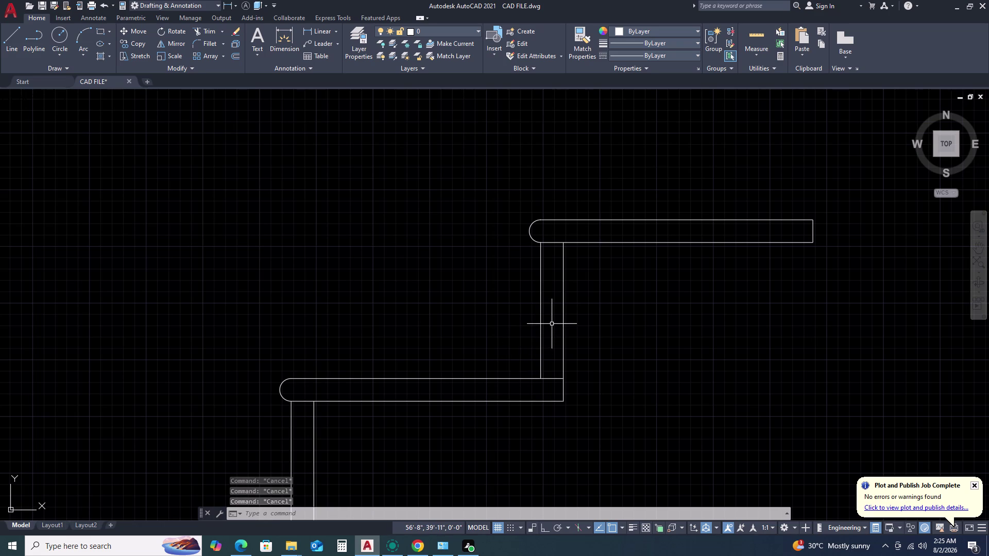
scroll(down, 3)
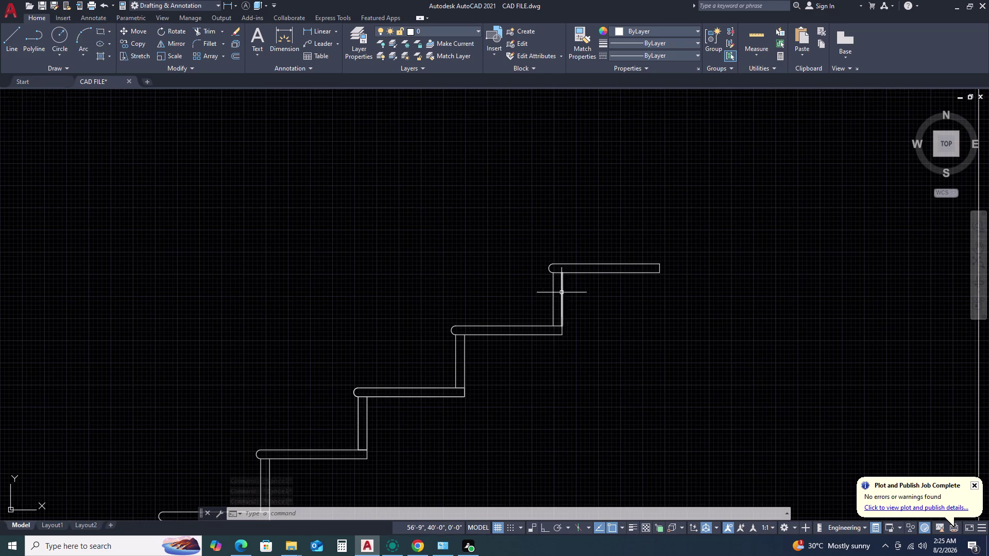
middle_click(560, 264)
scroll(down, 3)
scroll(down, 3)
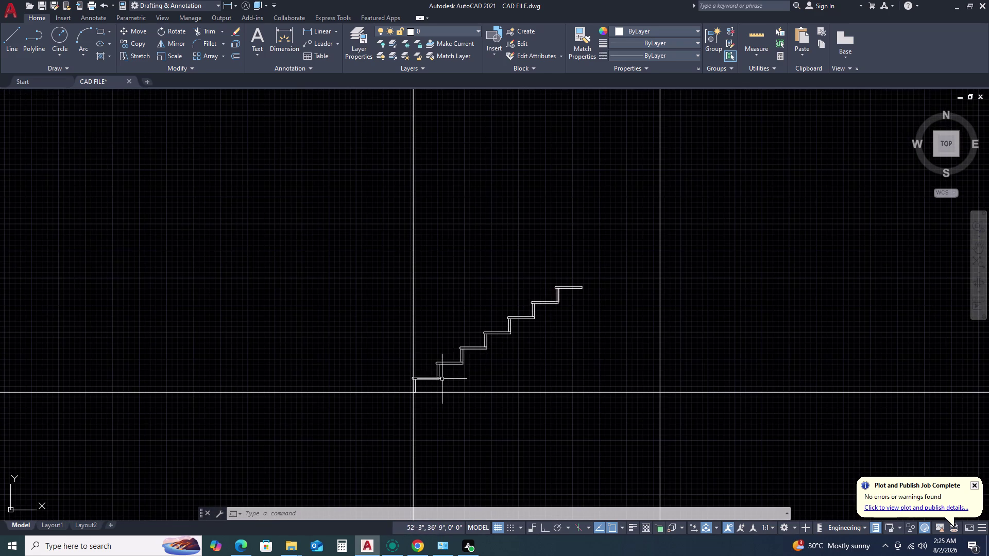
scroll(up, 3)
scroll(up, 3)
middle_drag(672, 216, 542, 289)
scroll(down, 3)
scroll(down, 3)
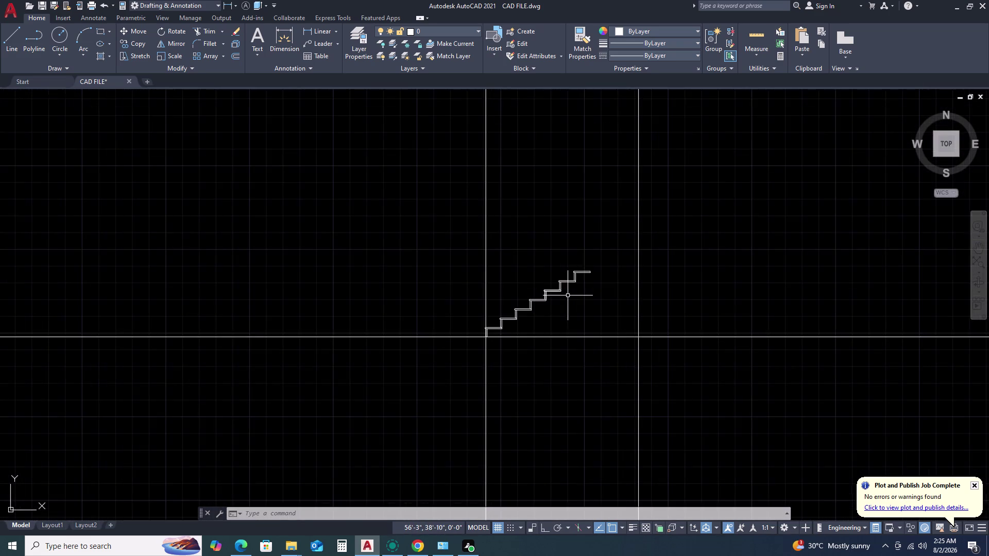
scroll(up, 3)
scroll(up, 3)
middle_click(591, 288)
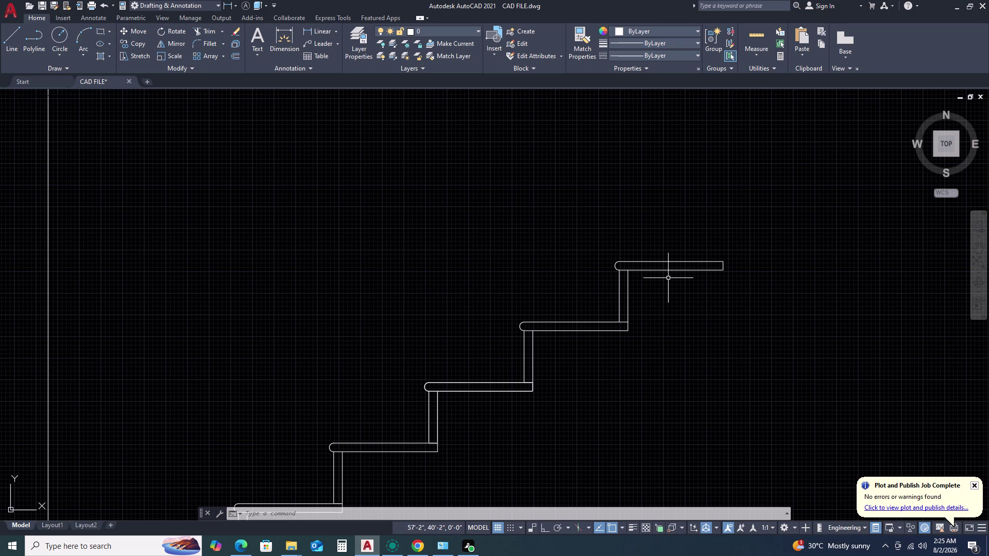
scroll(down, 3)
middle_drag(658, 312, 624, 305)
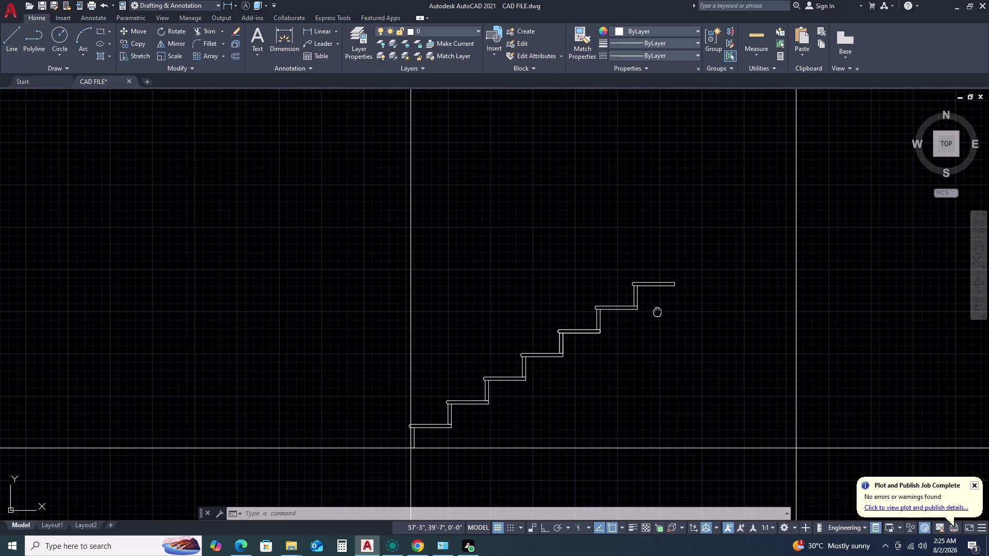
middle_drag(624, 306, 607, 297)
scroll(up, 3)
scroll(down, 3)
scroll(down, 3)
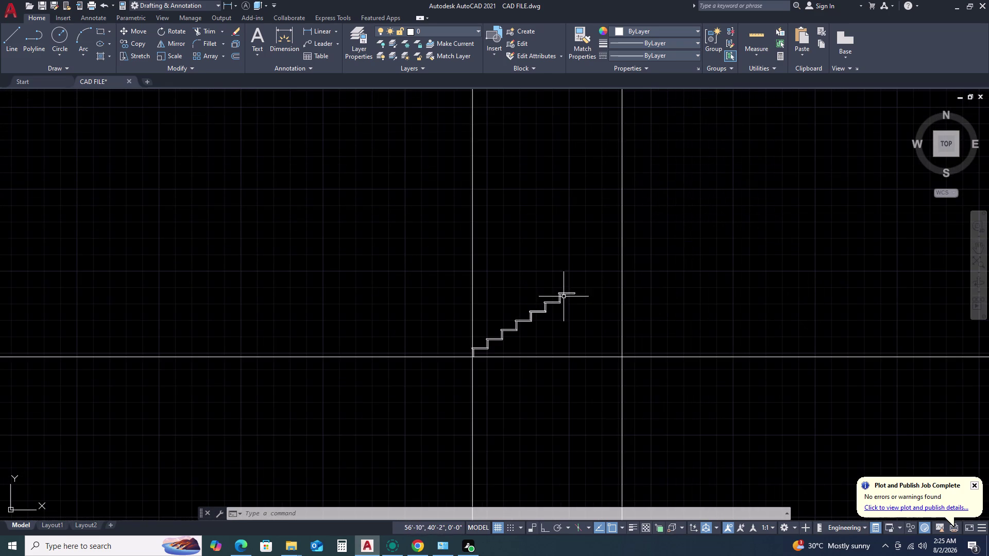
middle_drag(559, 201, 560, 301)
middle_click(560, 304)
scroll(down, 3)
scroll(up, 3)
scroll(up, 3)
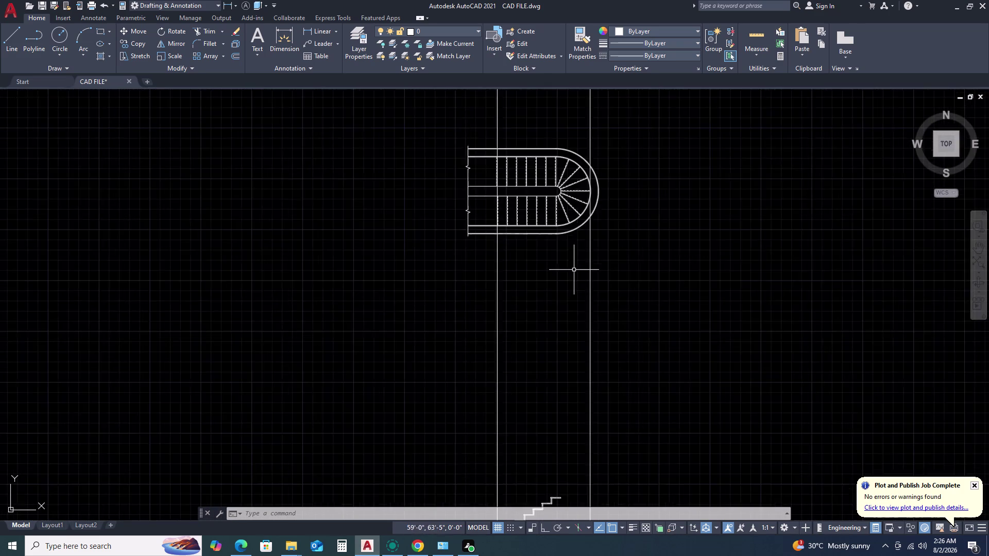
scroll(up, 3)
middle_click(546, 228)
scroll(up, 3)
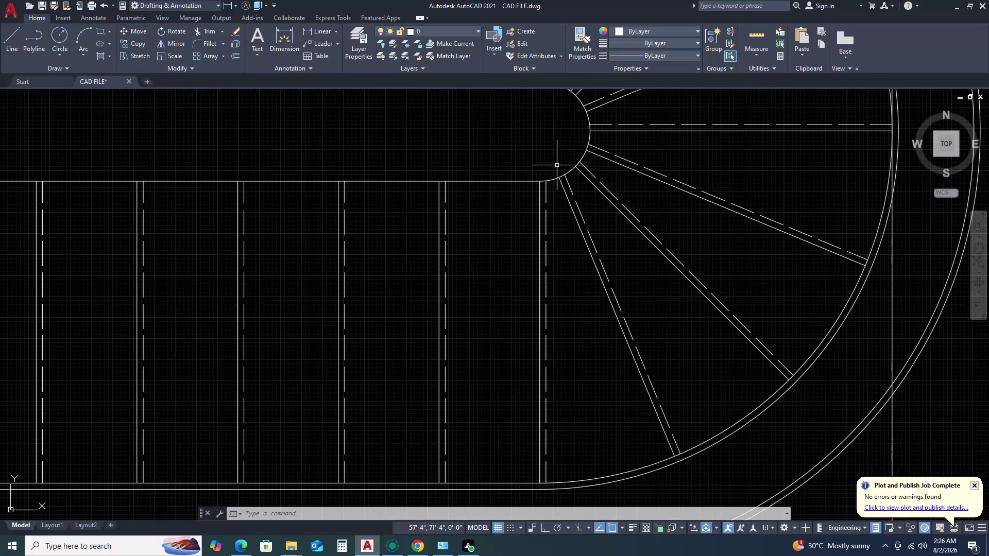
scroll(down, 3)
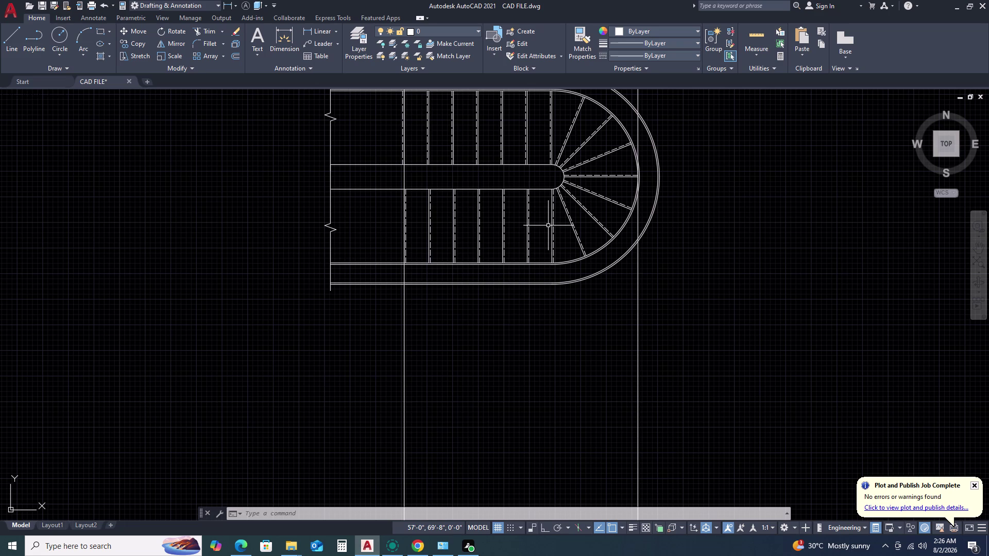
scroll(down, 3)
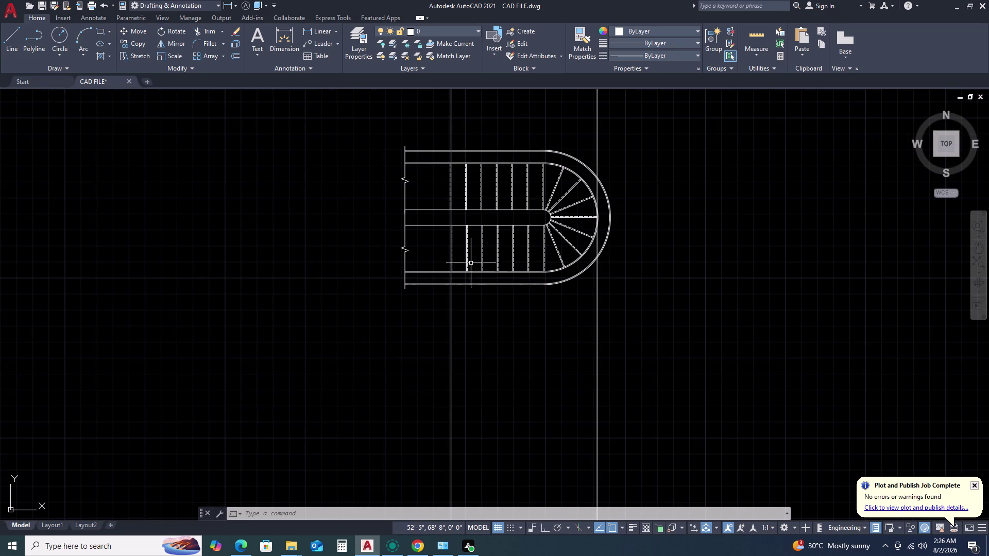
scroll(up, 3)
scroll(up, 3)
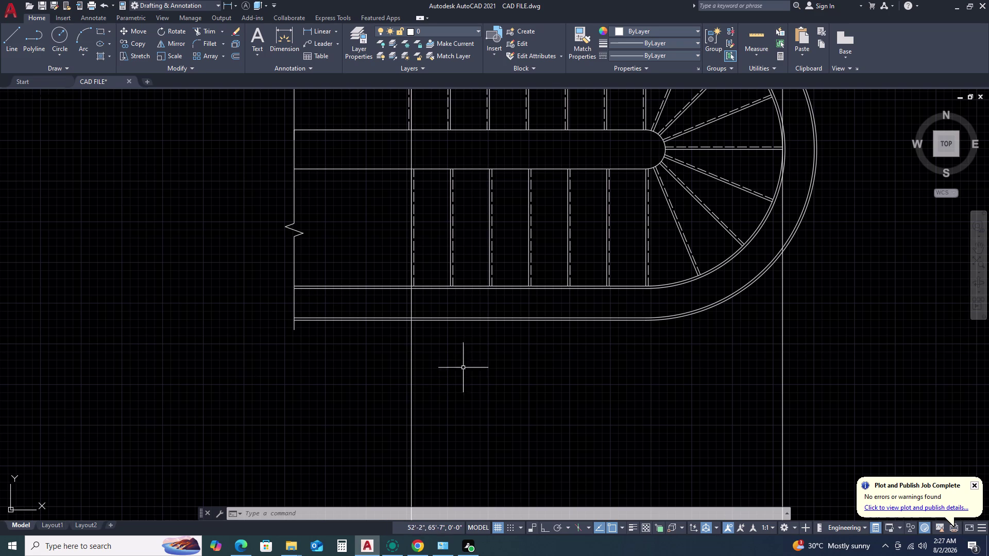
scroll(up, 3)
Draw vertical construction lines (XL) through the inner nosing end and a curved winder tread end.
text(X)
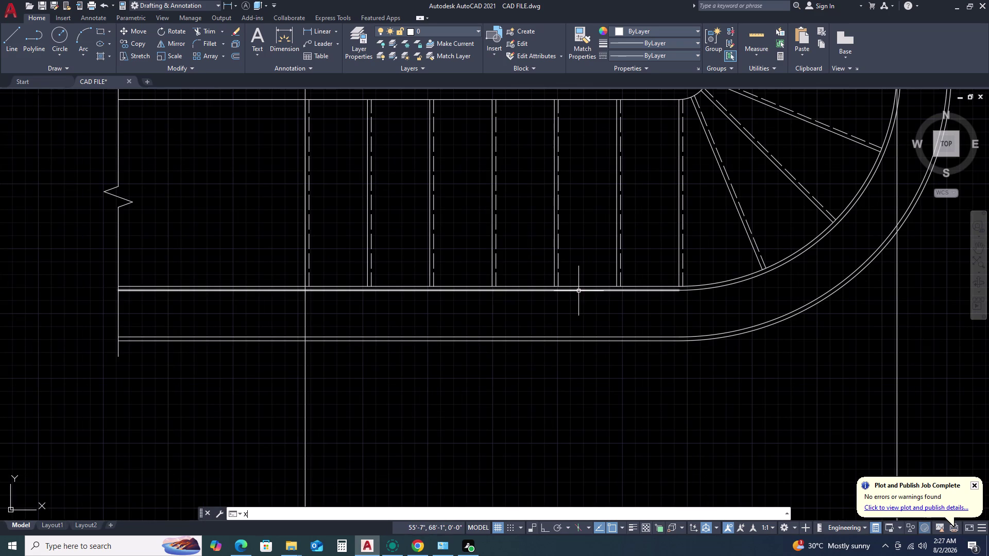
text(L)
key(space)
scroll(down, 3)
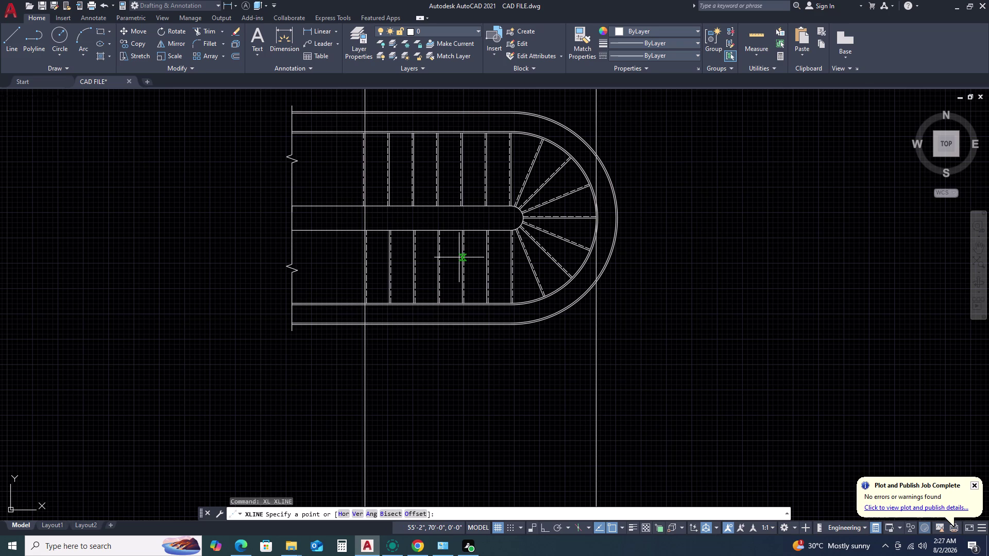
text(V)
key(space)
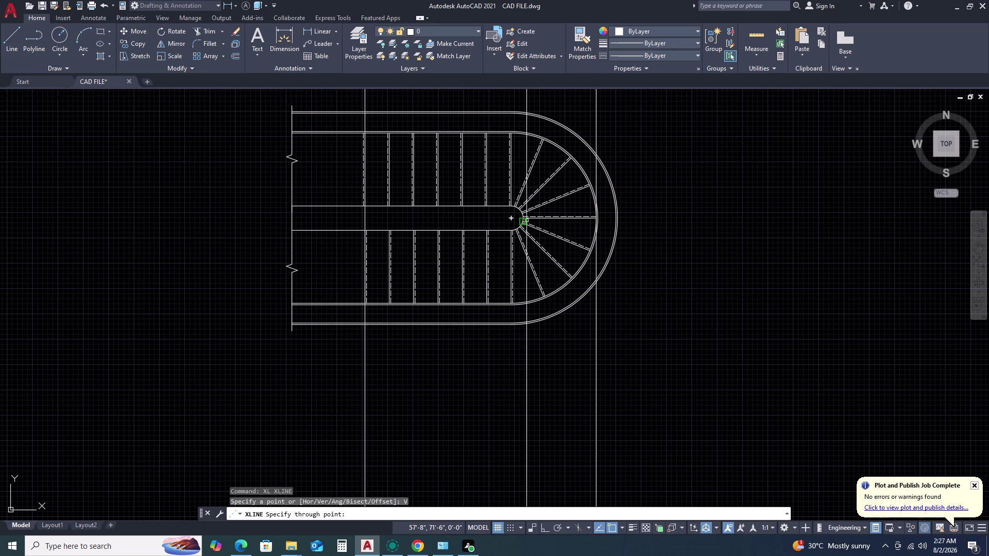
scroll(up, 3)
click(511, 229)
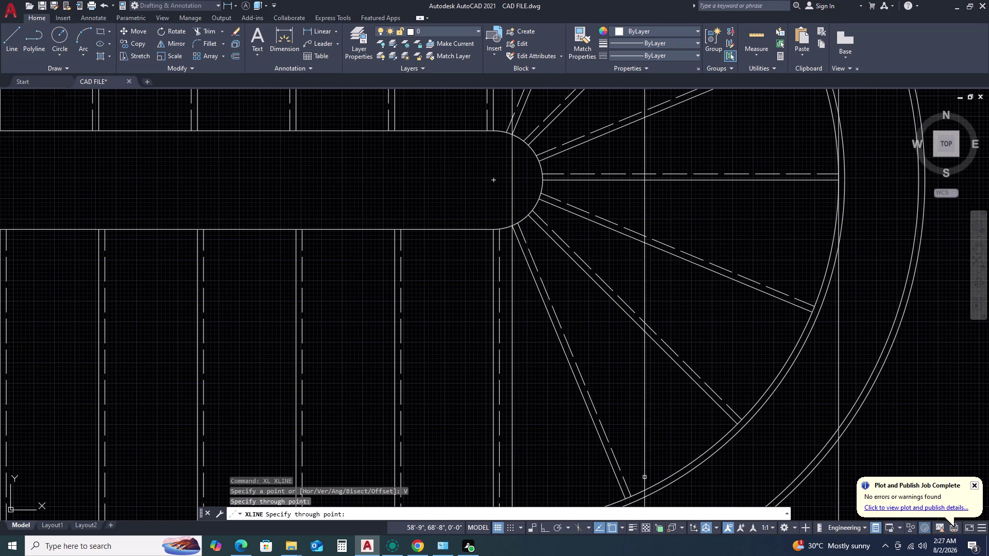
middle_drag(636, 482, 614, 410)
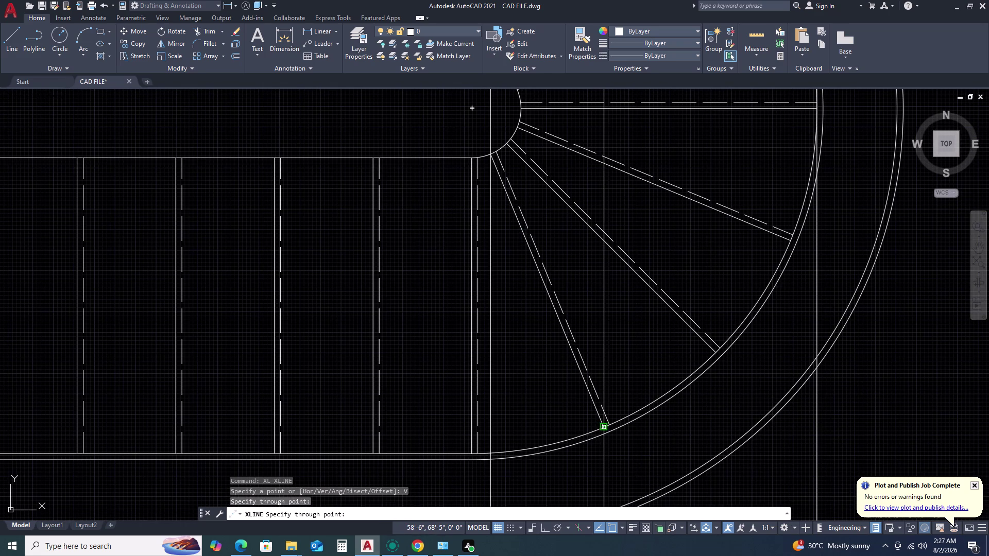
click(603, 428)
scroll(down, 3)
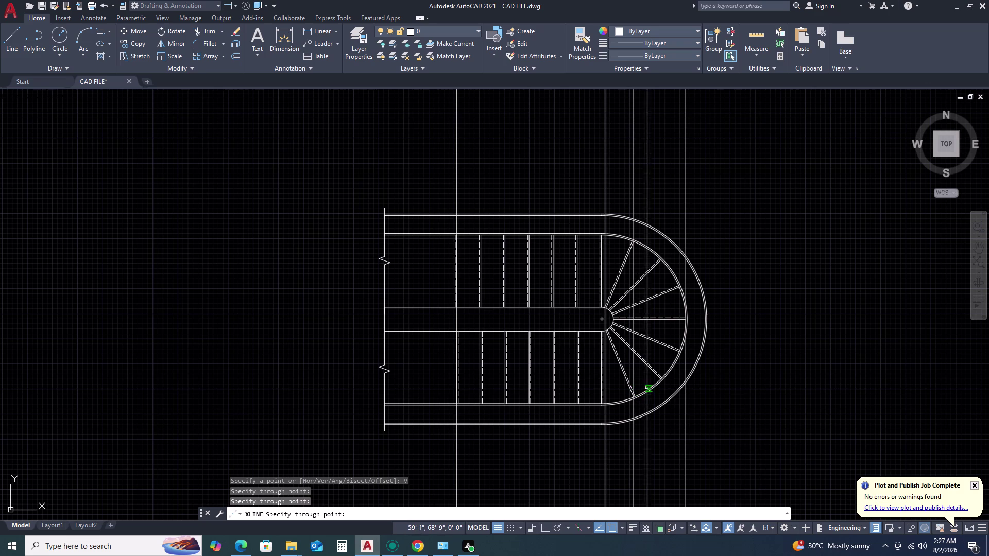
key(Escape)
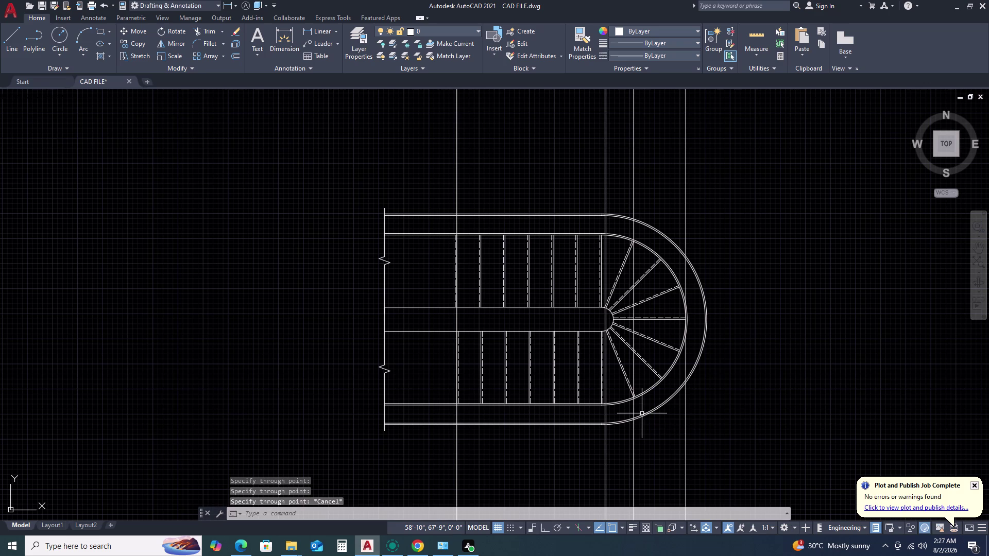
Pan down to the seven-step profile, centering it between the new construction lines.
scroll(up, 3)
middle_drag(741, 413, 734, 407)
middle_drag(731, 403, 716, 379)
middle_drag(704, 361, 699, 357)
middle_click(694, 354)
scroll(down, 3)
middle_drag(672, 385, 661, 361)
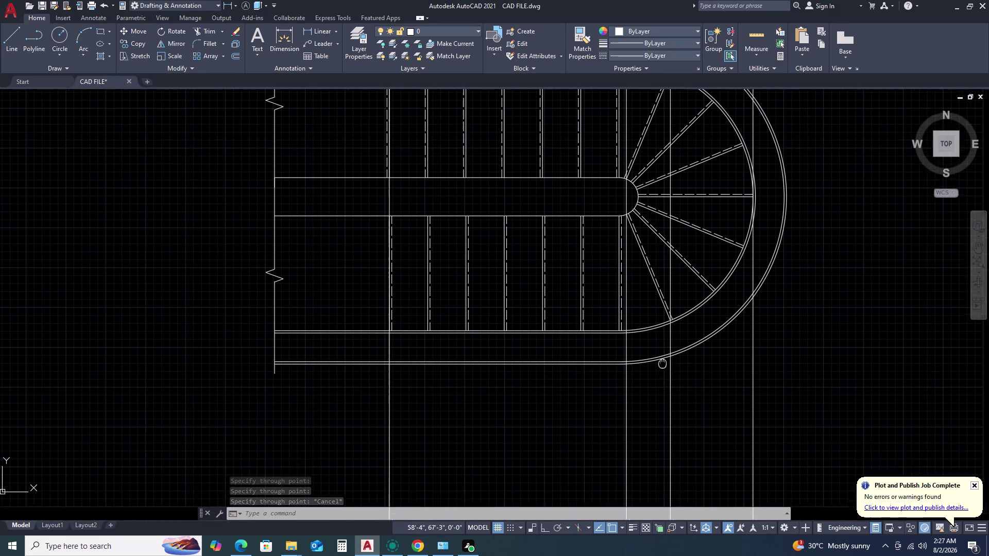
middle_drag(661, 361, 661, 360)
middle_drag(685, 392, 659, 339)
scroll(down, 3)
middle_drag(670, 437, 662, 425)
middle_drag(645, 398, 623, 352)
middle_click(619, 339)
scroll(up, 3)
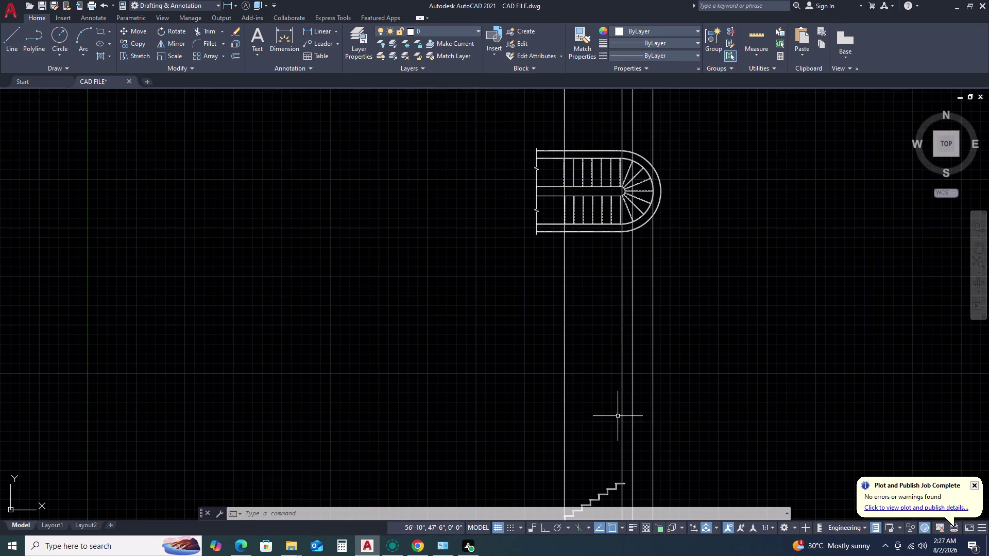
middle_drag(614, 405, 615, 331)
middle_drag(618, 320, 620, 314)
scroll(up, 3)
middle_drag(606, 408, 606, 399)
middle_click(606, 366)
scroll(up, 3)
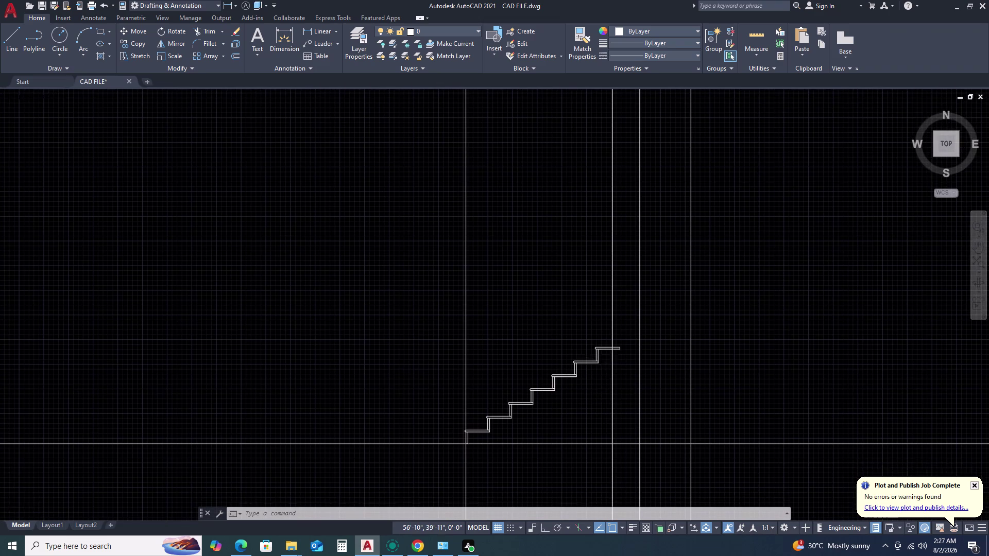
scroll(up, 3)
Select the top tread and top riser with selection windows.
click(566, 298)
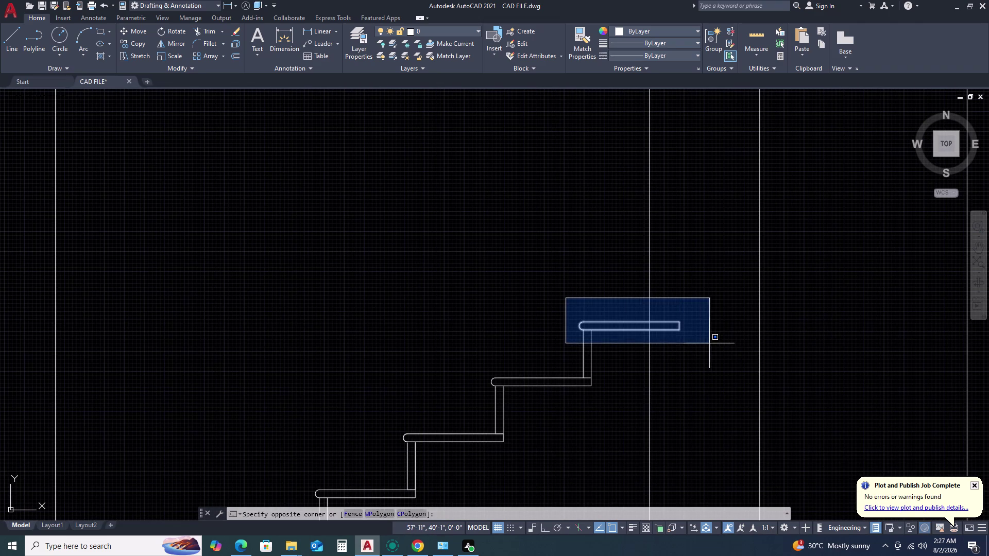
click(712, 343)
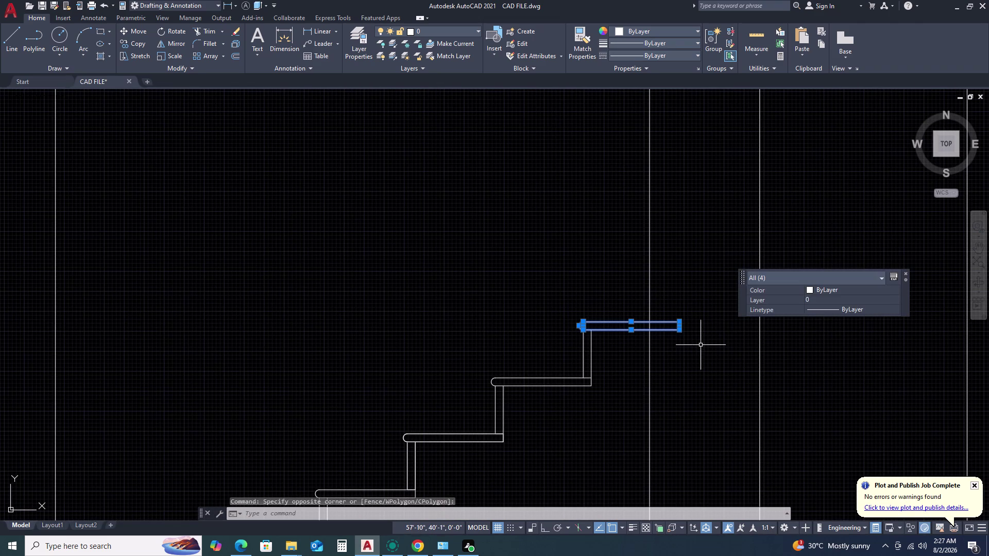
click(550, 290)
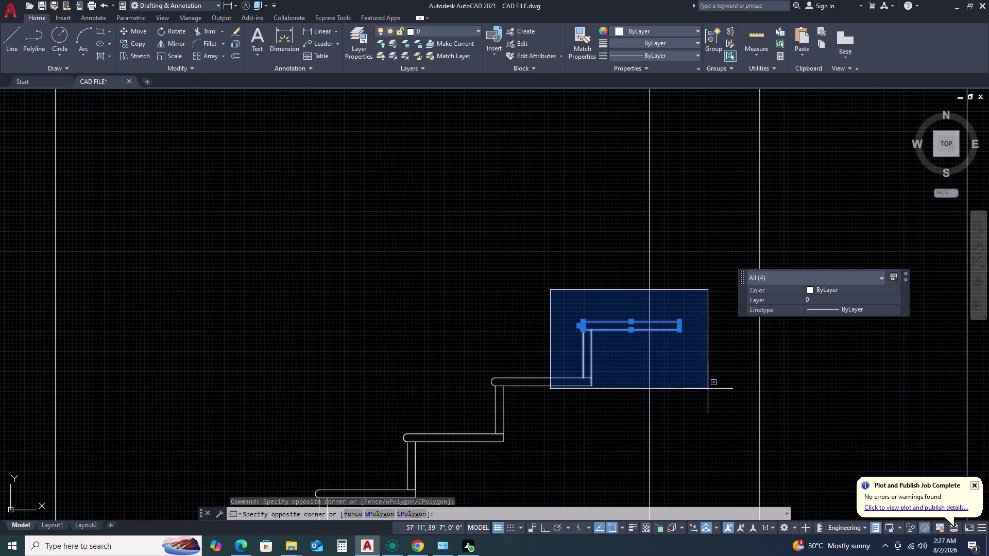
click(709, 386)
scroll(up, 3)
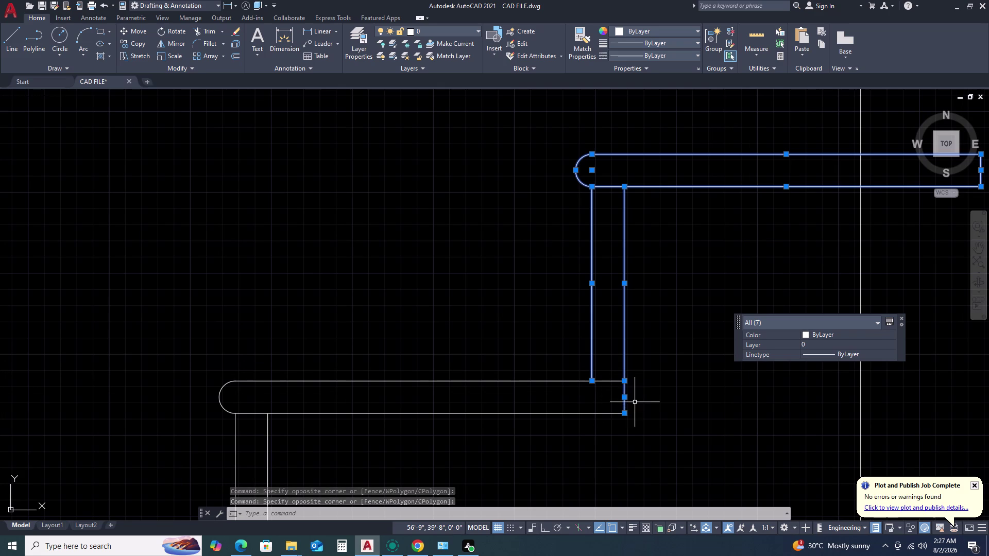
click(637, 401)
click(607, 397)
scroll(down, 3)
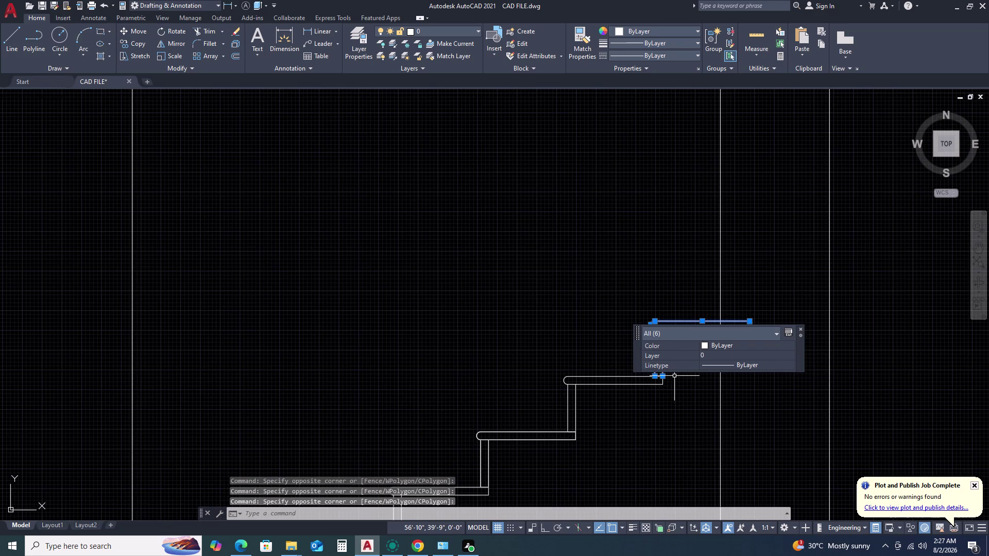
scroll(up, 3)
Copy the tread and riser above the top step, adding an eighth step.
text(C)
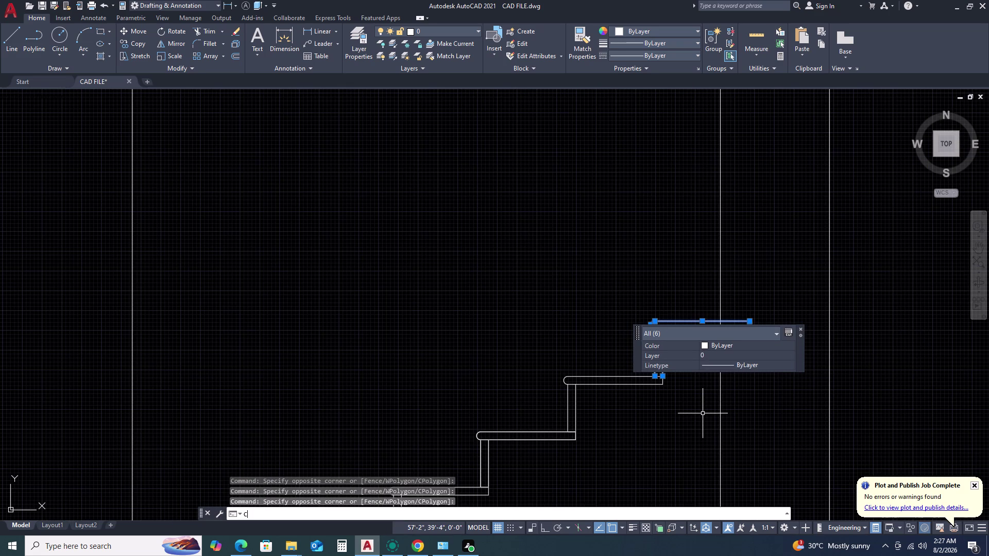
text(O)
key(space)
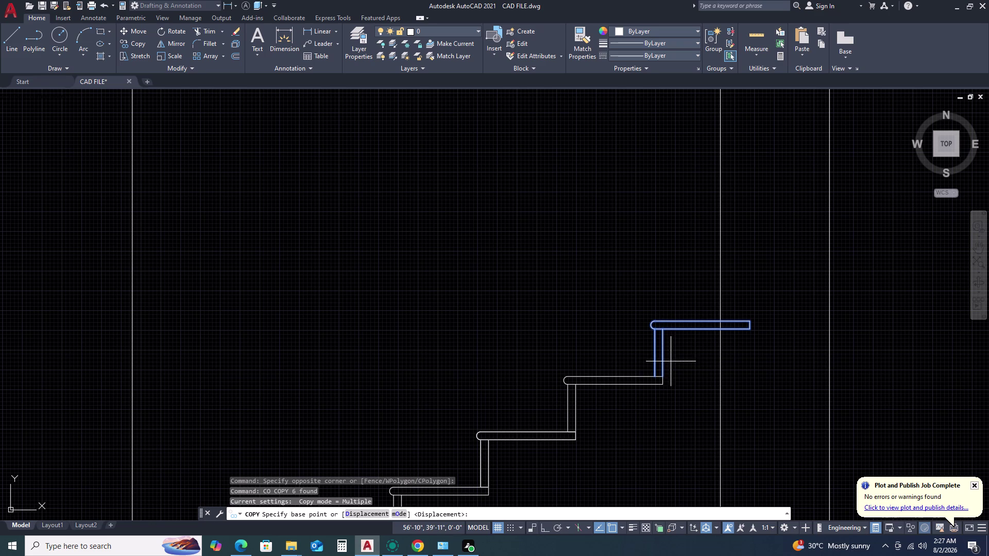
click(661, 379)
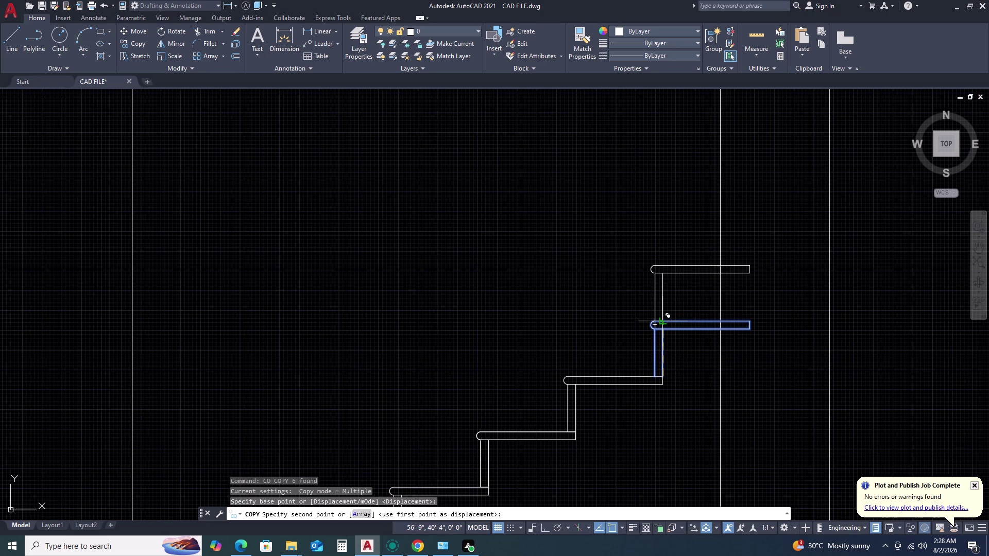
click(665, 321)
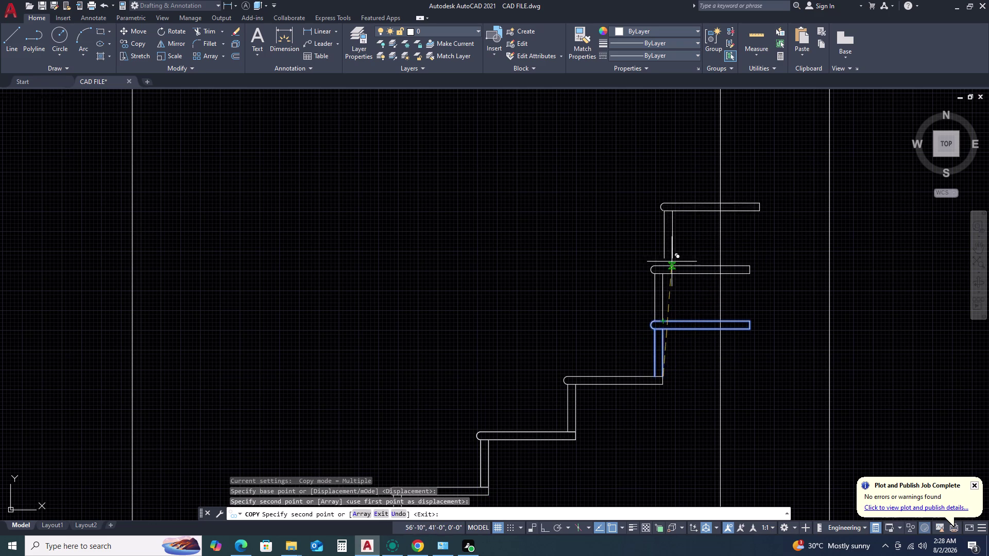
key(Escape)
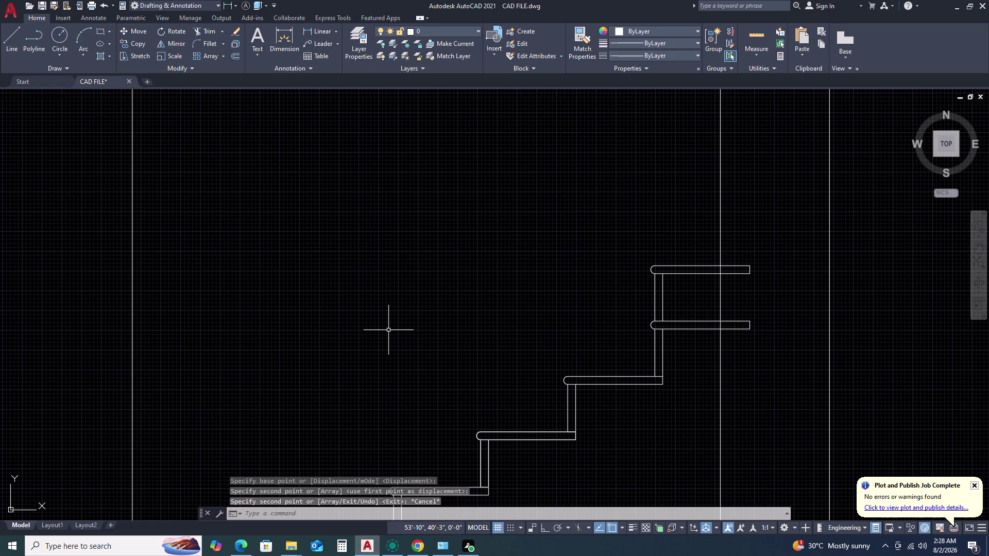
scroll(up, 3)
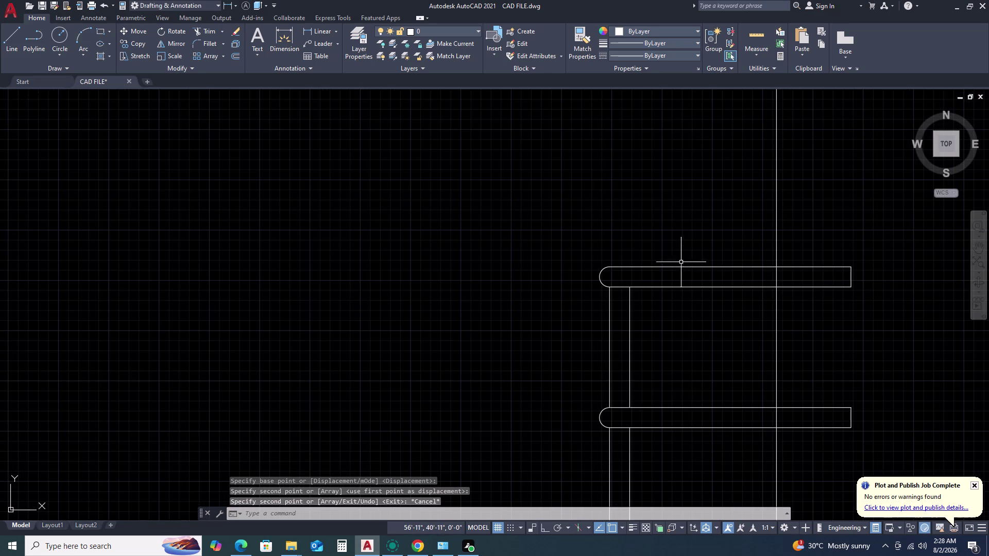
Move the top tread and its rounded nosing horizontally onto the vertical construction line.
click(734, 239)
click(676, 313)
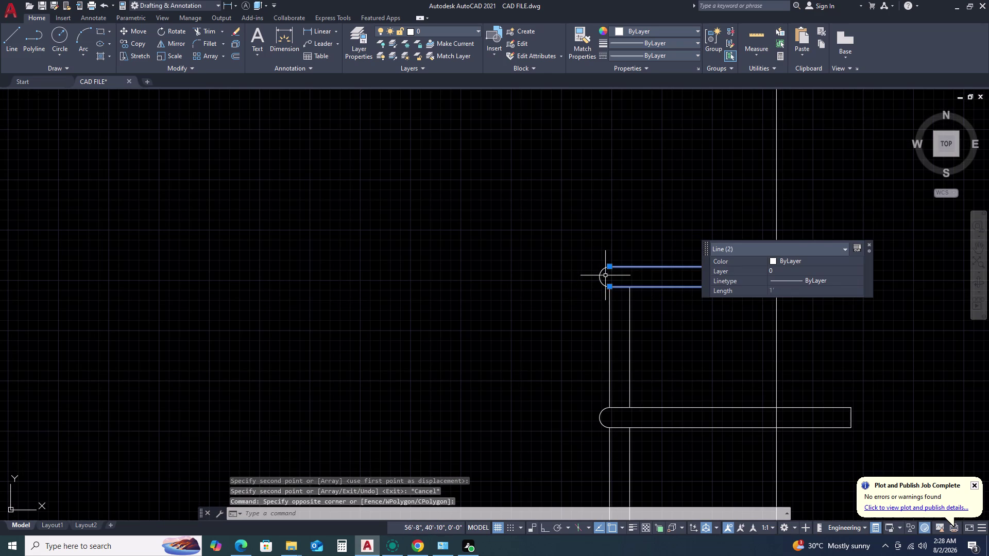
click(601, 276)
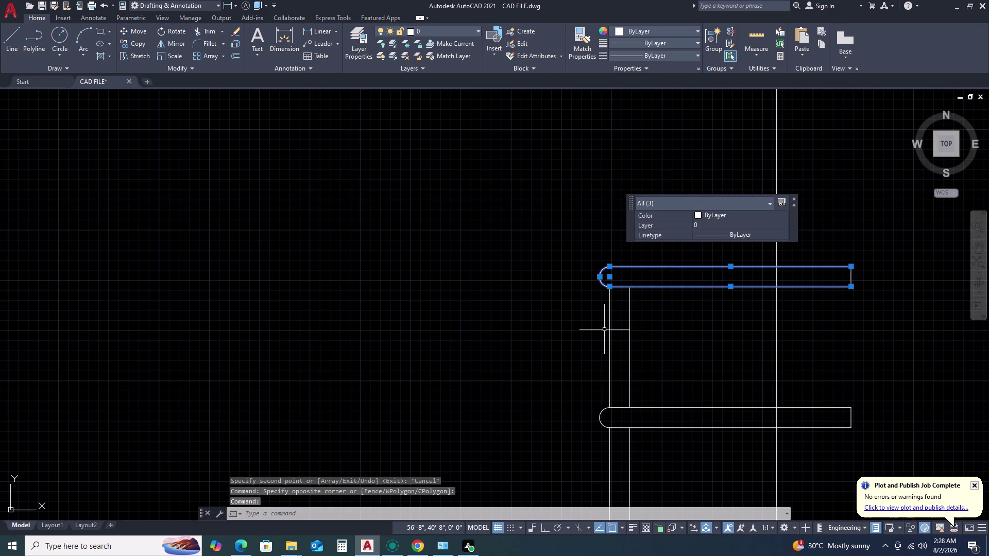
text(M)
key(space)
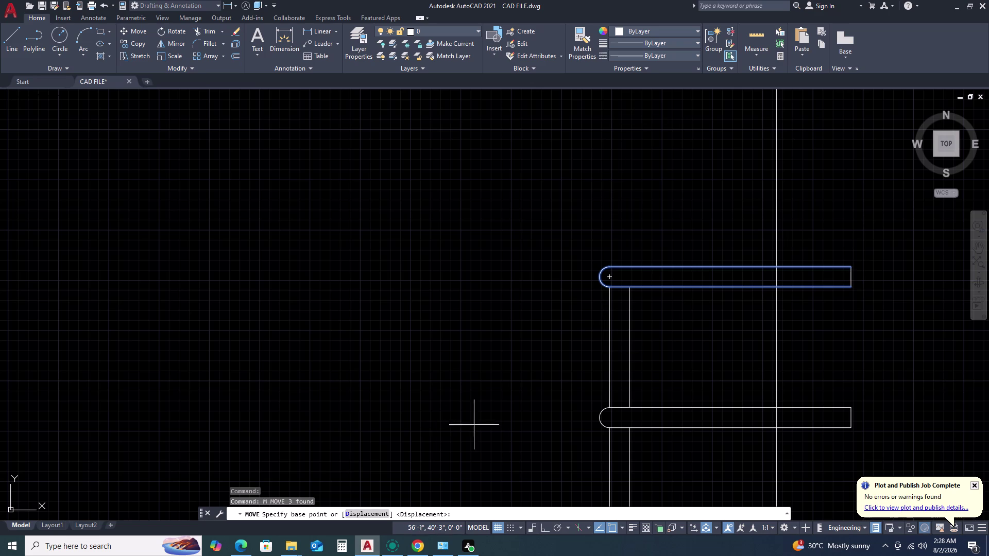
drag(600, 278, 608, 279)
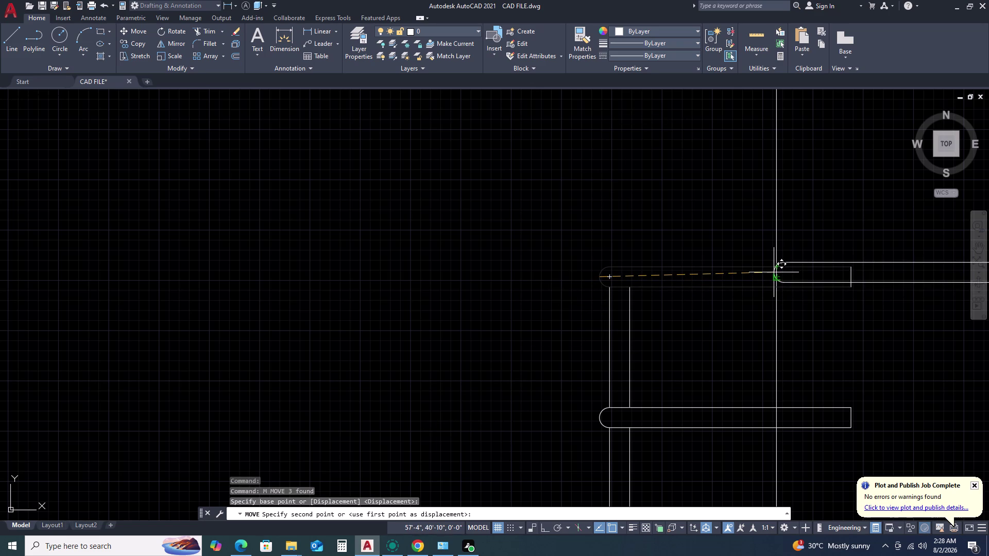
key(F8)
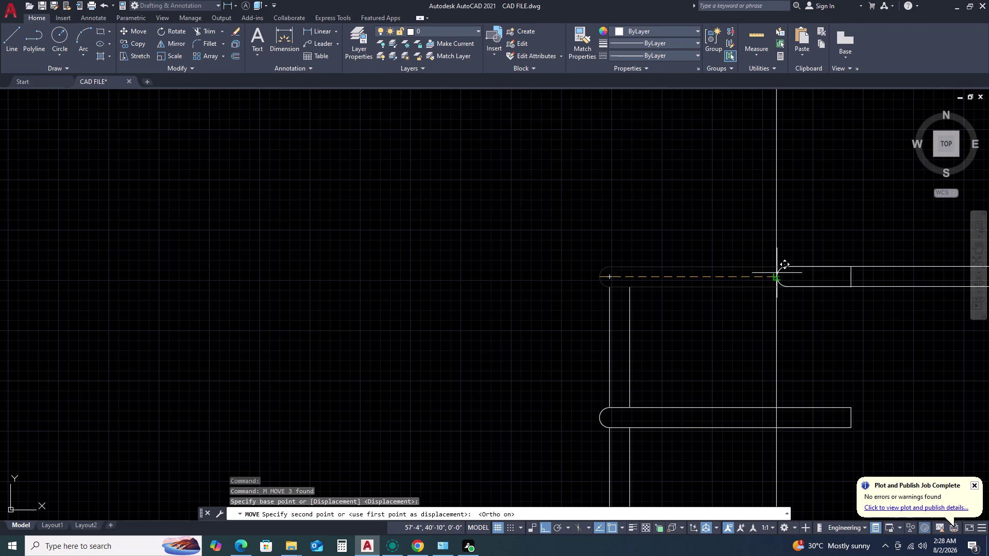
click(776, 277)
scroll(down, 3)
middle_drag(727, 285, 711, 285)
middle_drag(705, 284, 663, 279)
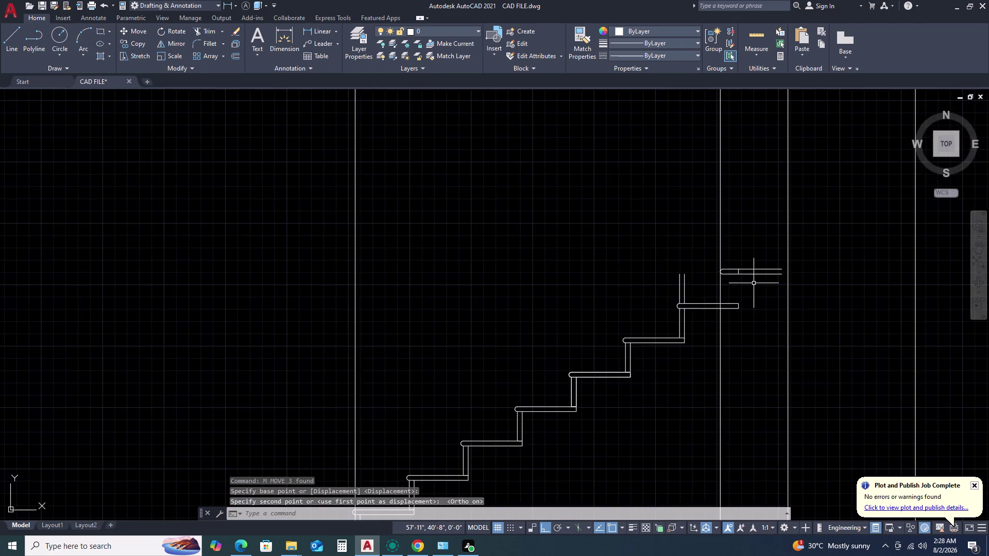
scroll(up, 3)
scroll(up, 3)
click(702, 215)
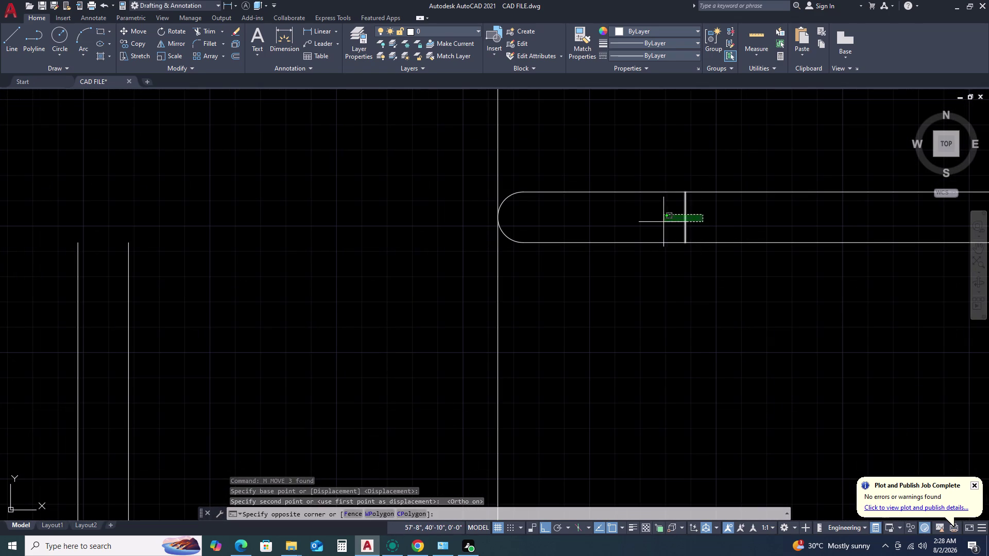
Delete the stray short line above the profile.
click(662, 222)
key(Delete)
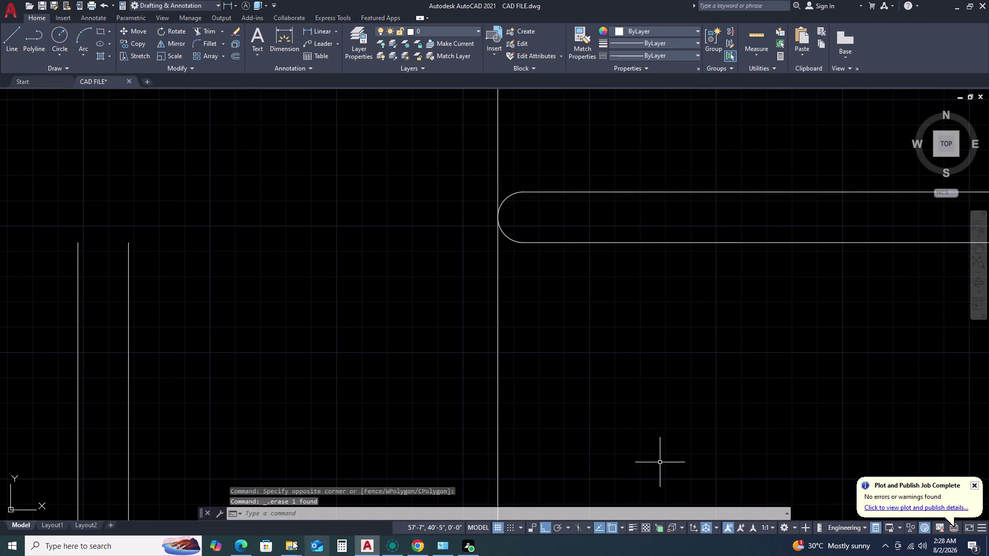
scroll(down, 3)
middle_click(508, 400)
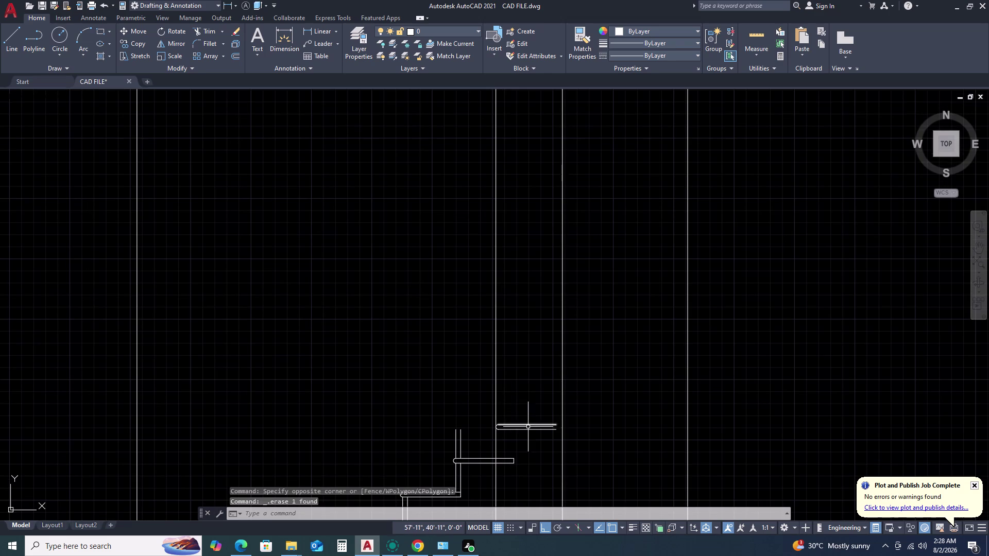
middle_drag(528, 428, 523, 391)
scroll(up, 3)
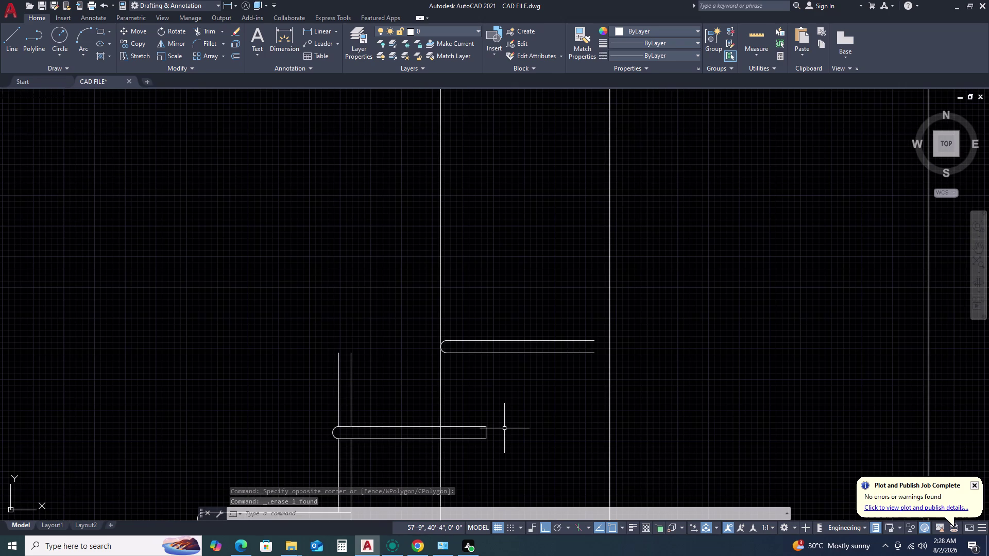
Extend two upper tread edge lines to the vertical construction line.
text(E)
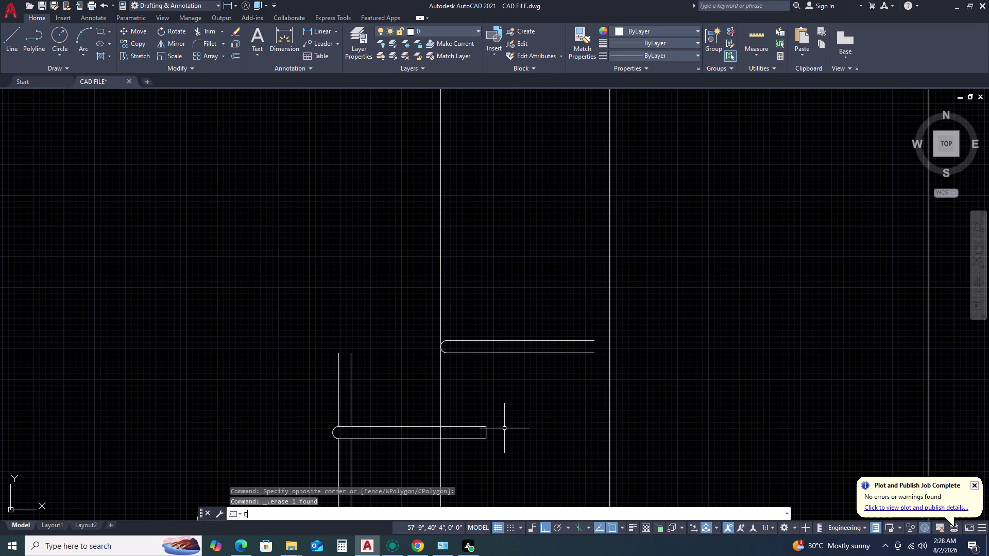
text(X)
key(space)
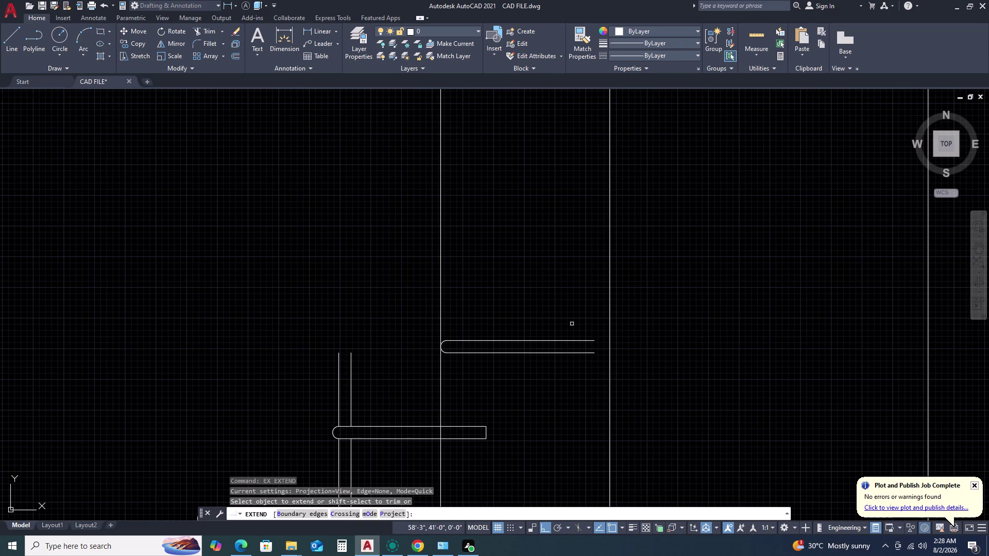
click(562, 341)
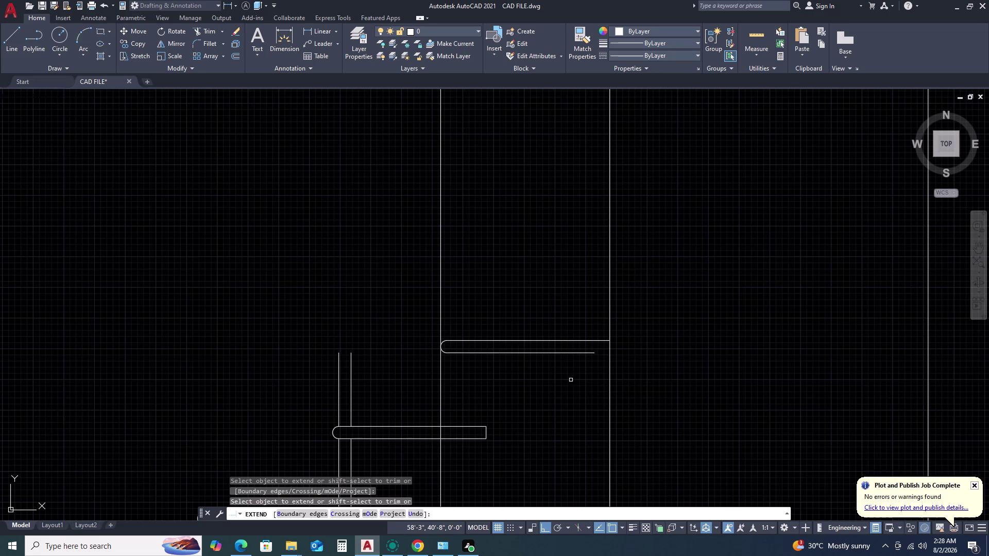
scroll(down, 3)
click(554, 384)
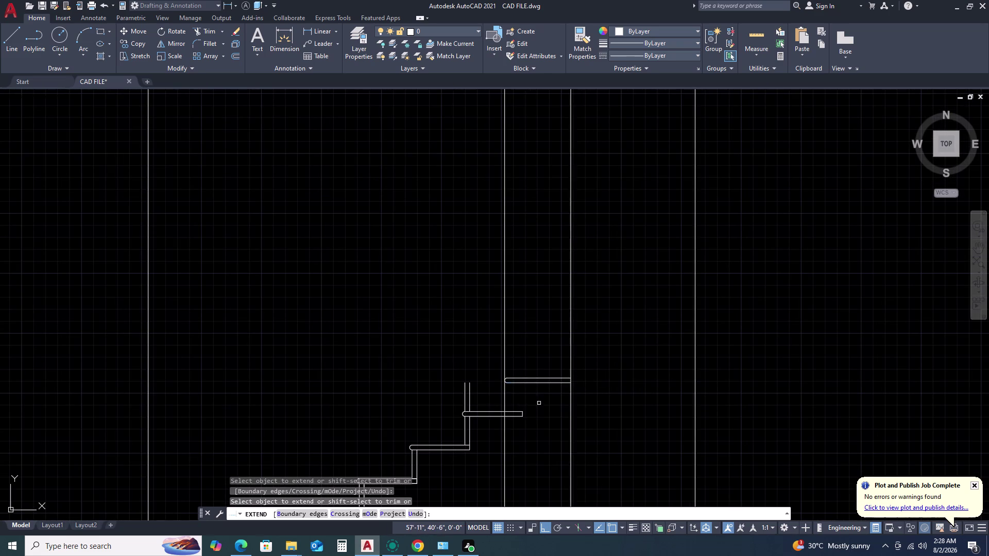
scroll(down, 3)
key(Escape)
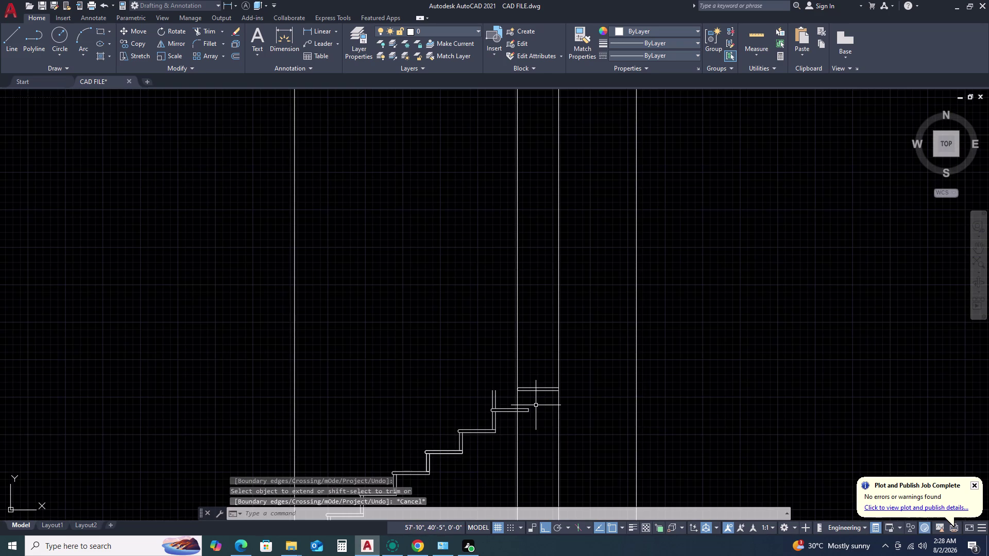
Delete the two leftover vertical riser lines beneath the shifted top tread.
scroll(up, 3)
scroll(up, 3)
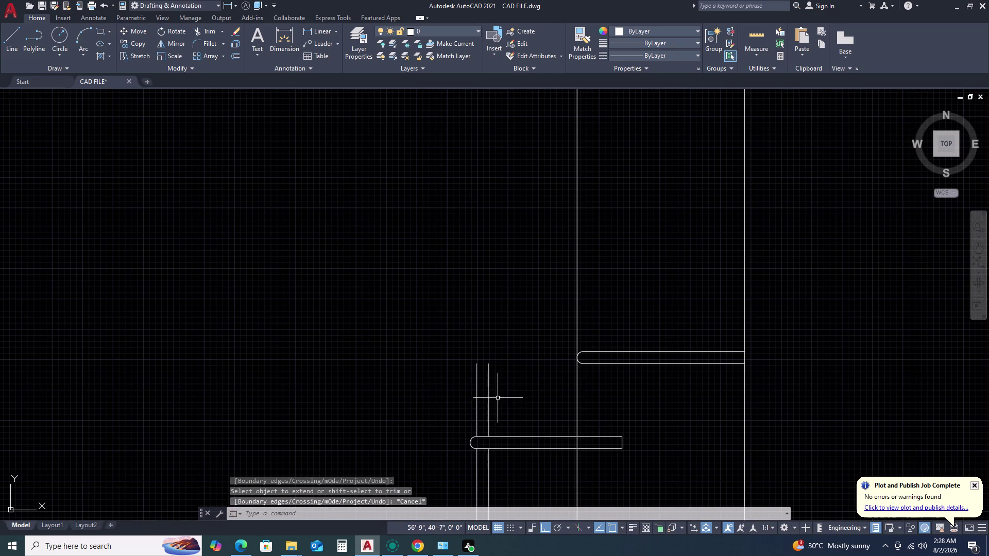
drag(519, 388, 510, 391)
click(418, 409)
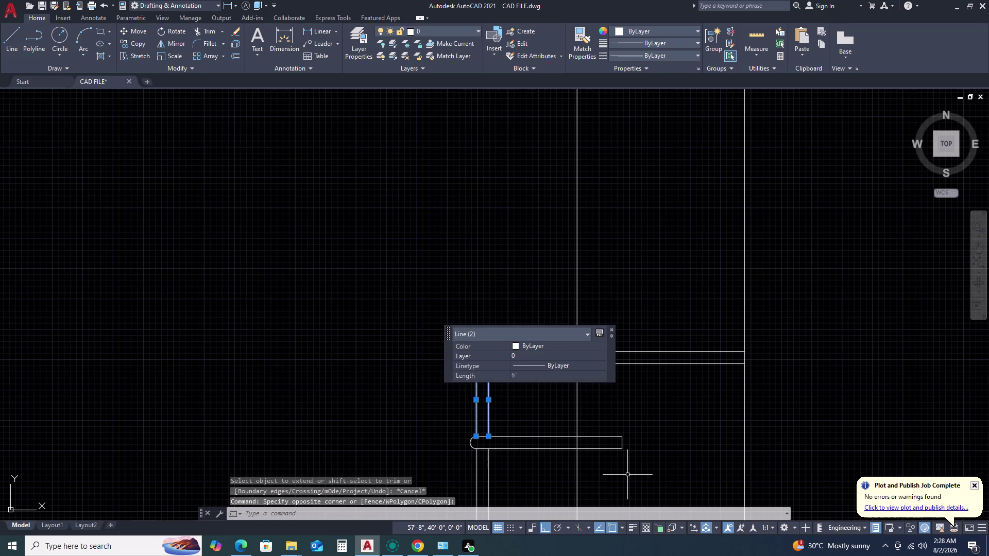
key(Delete)
scroll(down, 3)
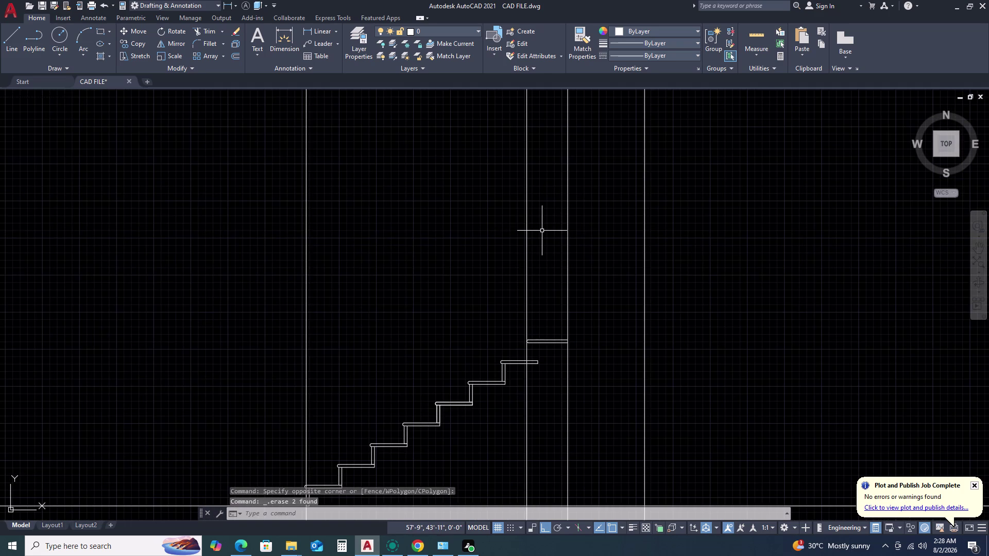
middle_drag(542, 231, 561, 288)
scroll(down, 3)
middle_drag(582, 236, 636, 413)
scroll(up, 3)
scroll(up, 3)
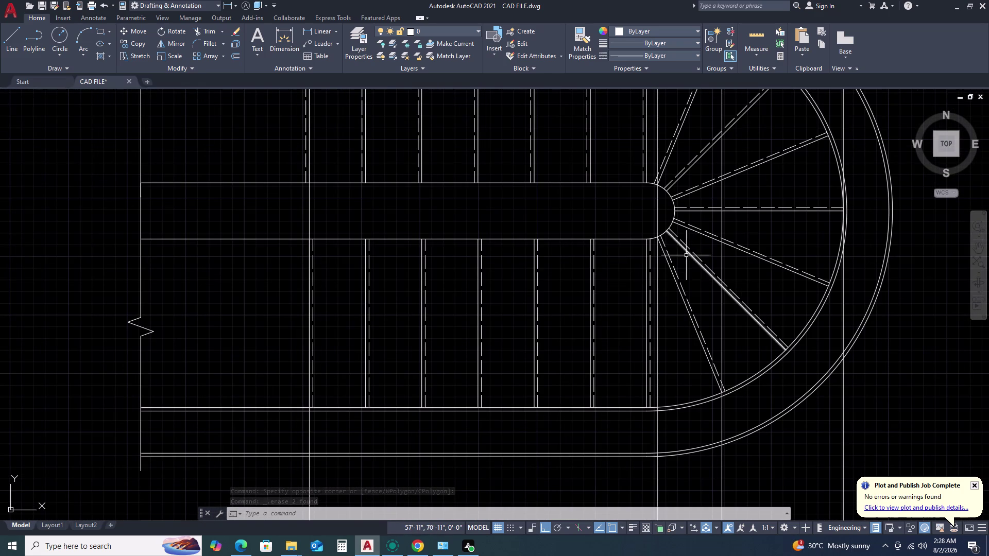
Draw vertical construction lines through the curved landing's edge and the outer arc.
key(x)
key(l)
key(space)
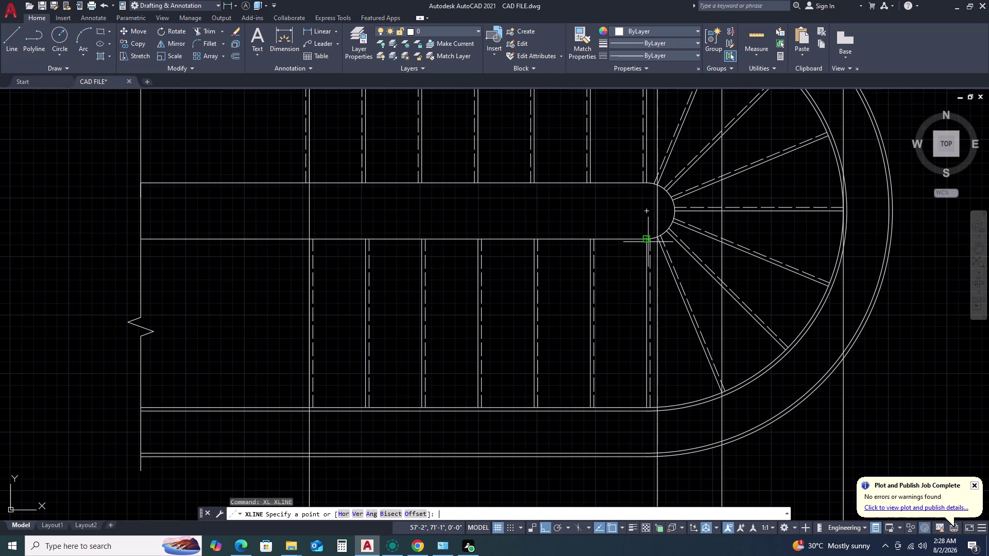
text(V)
key(space)
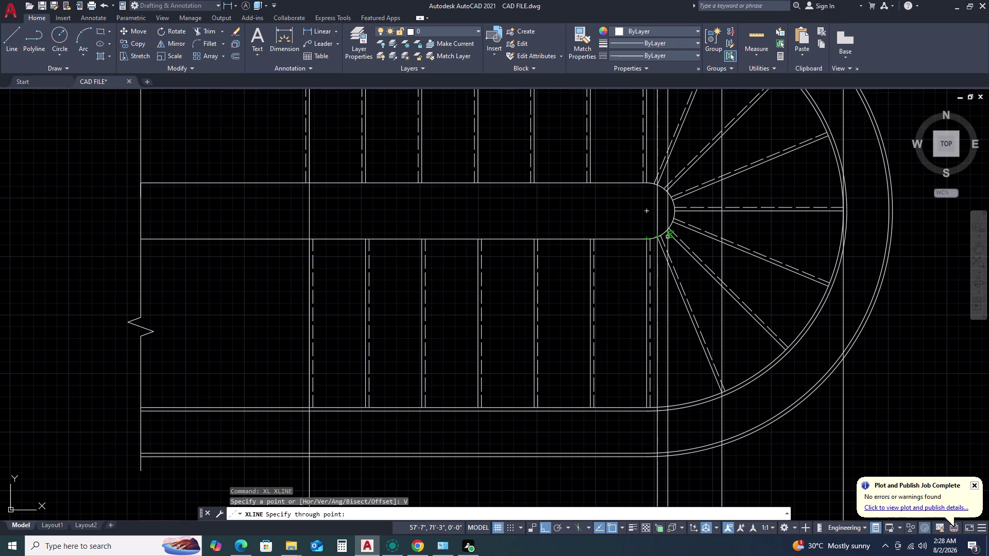
click(666, 234)
scroll(up, 3)
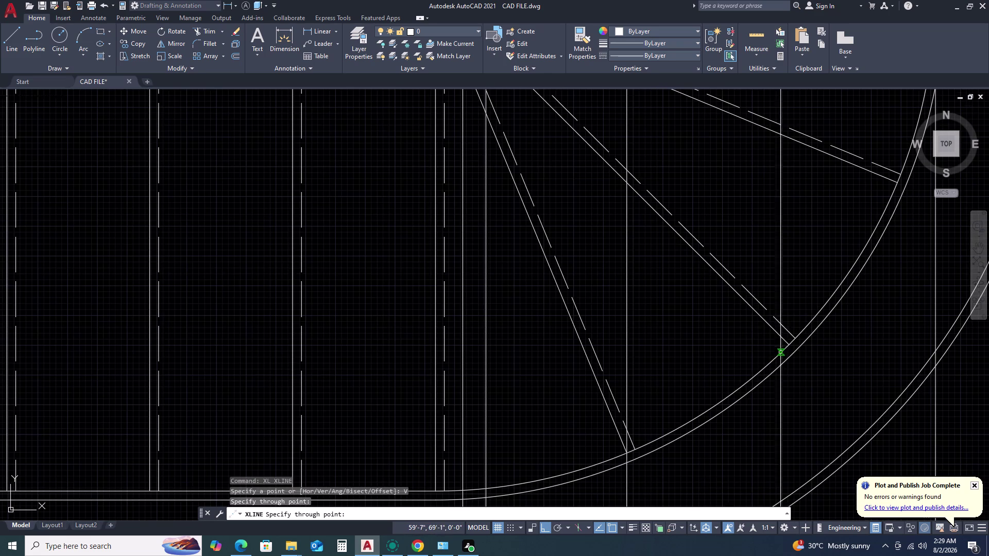
click(786, 346)
key(Escape)
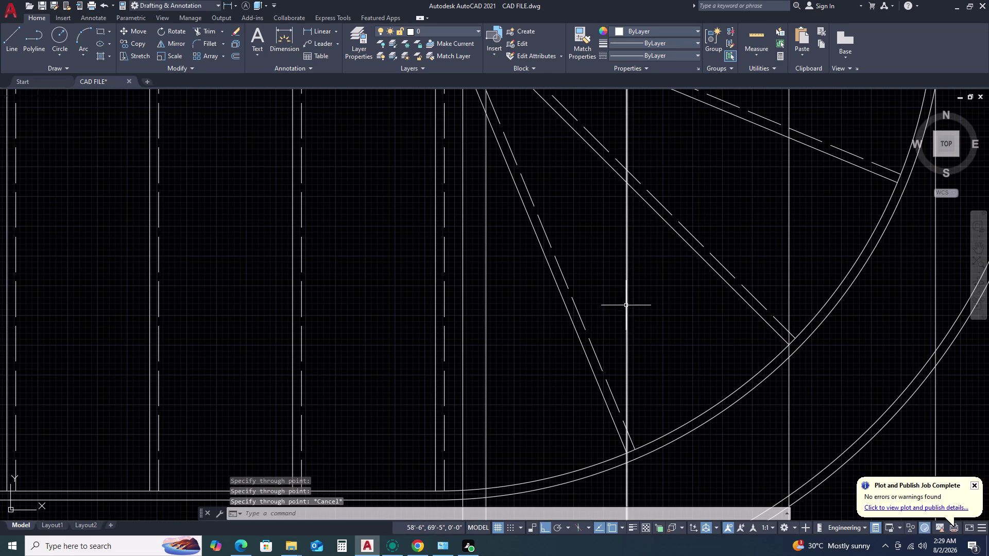
Delete the unwanted construction line and one further object.
click(644, 302)
click(607, 275)
key(Delete)
scroll(down, 3)
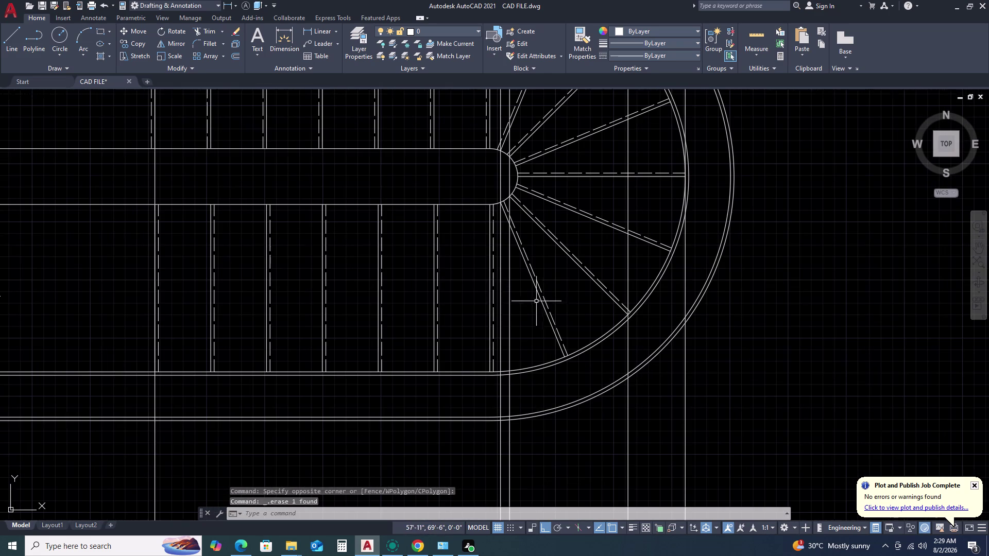
click(501, 269)
key(Delete)
scroll(down, 3)
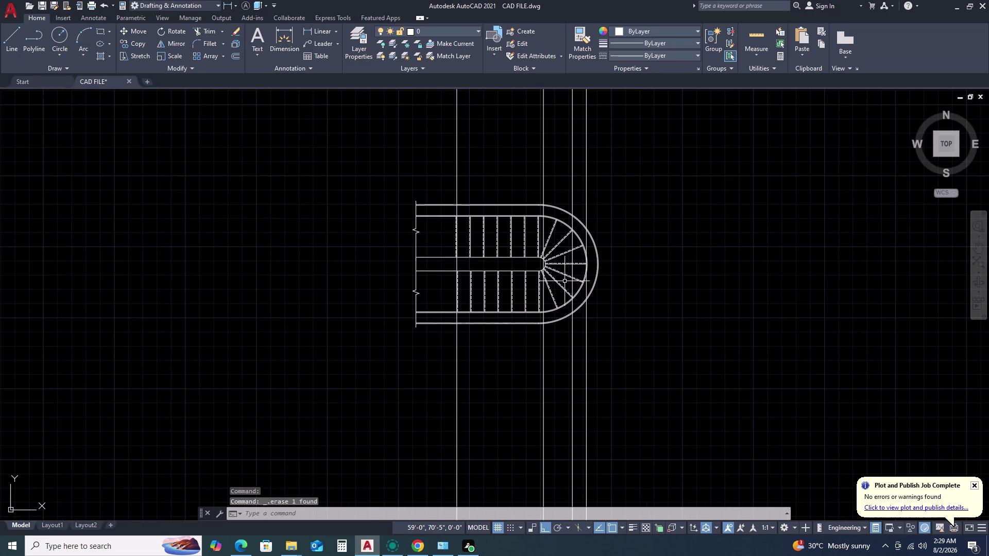